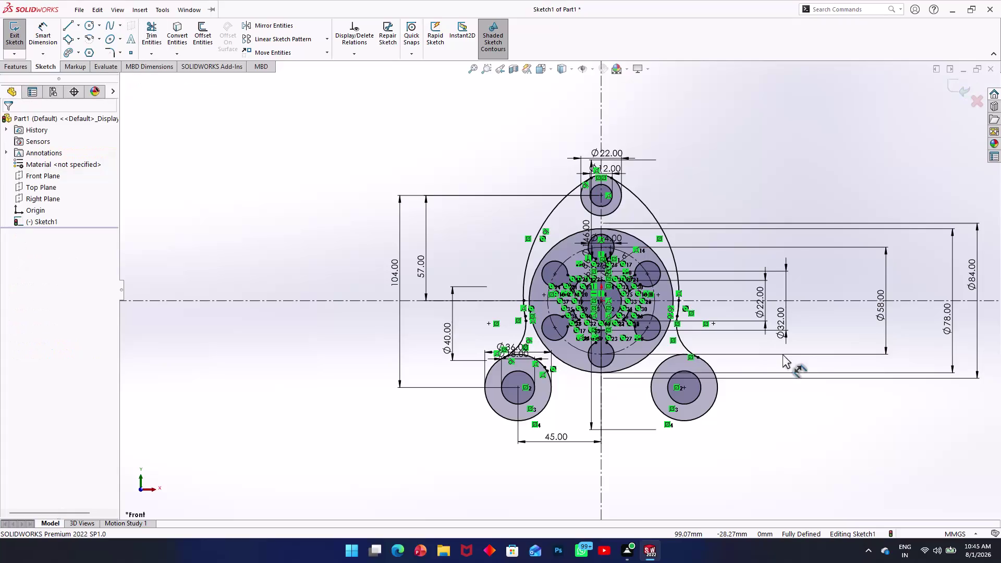
Save the fully defined part to the Desktop as 'sketcher2'.
key(ctrl+s)
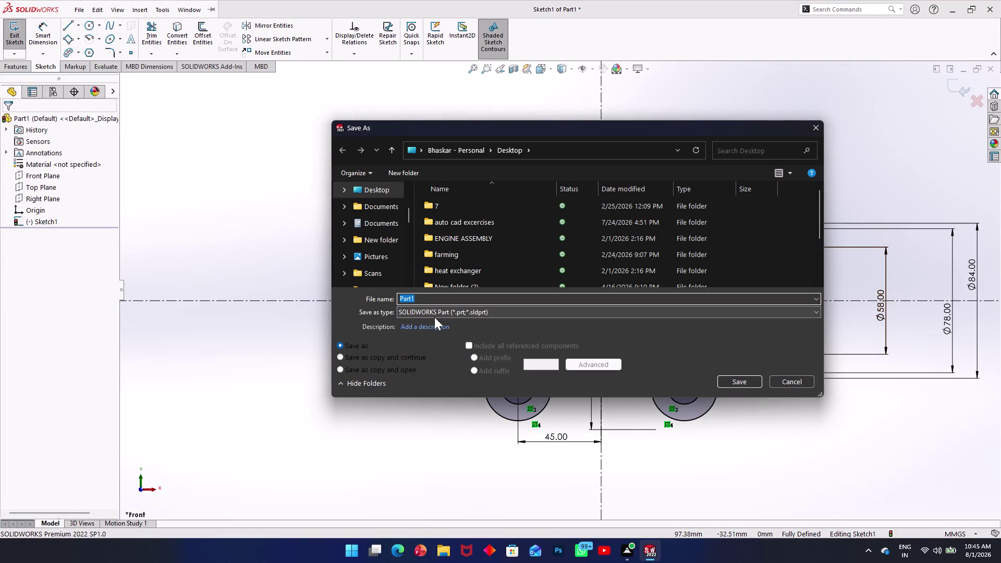
key(BackSpace)
key(s)
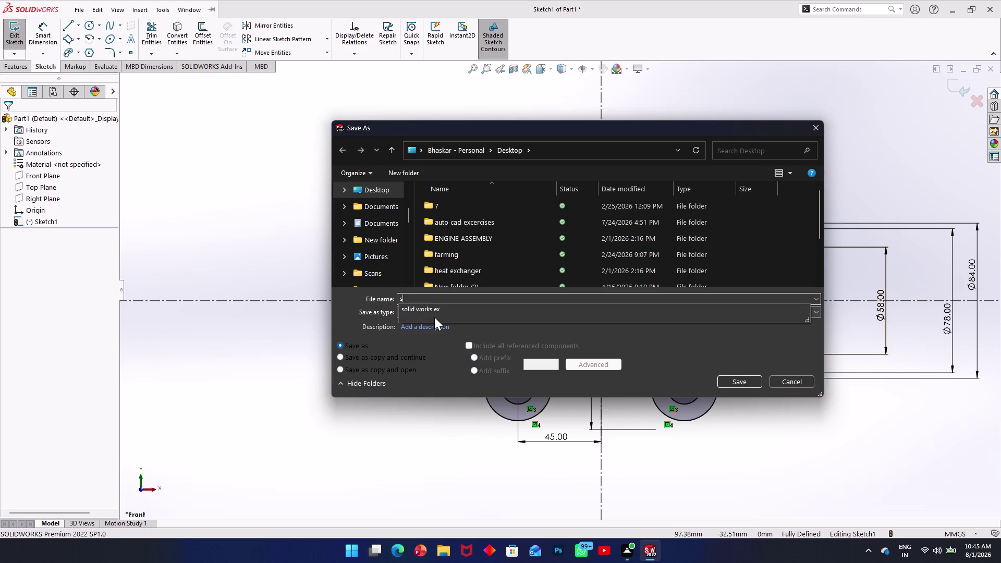
text(ket)
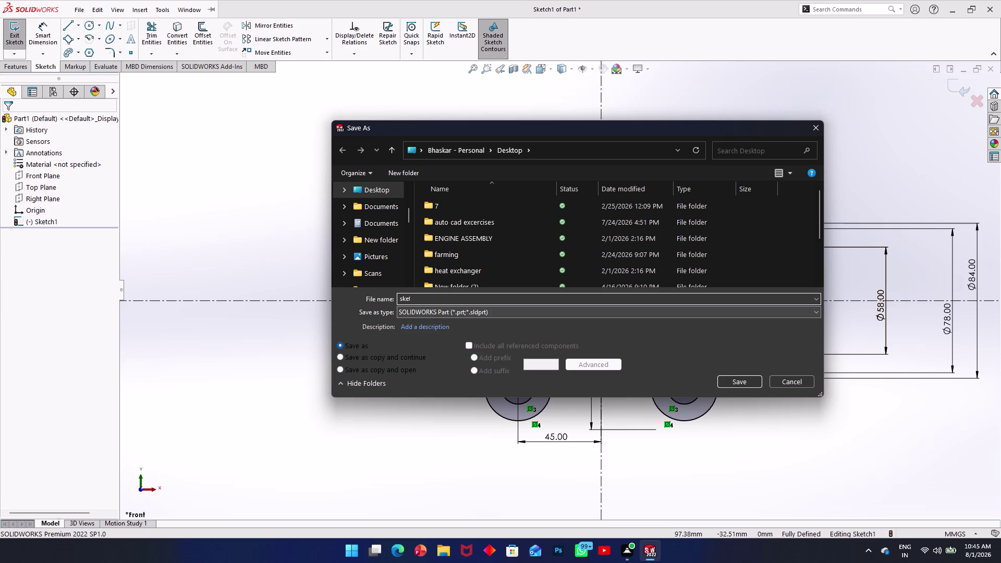
text(cher)
key(2)
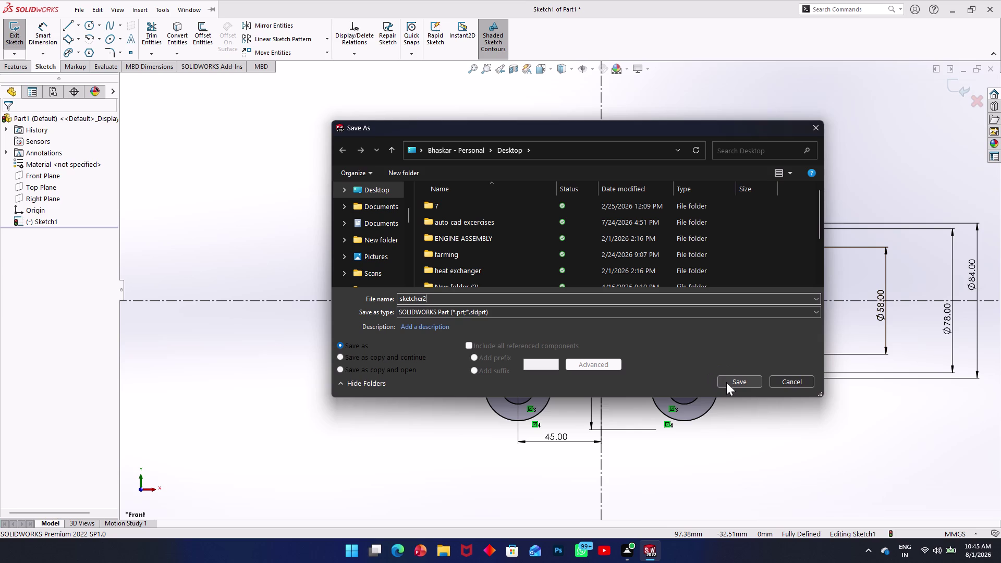
click(726, 382)
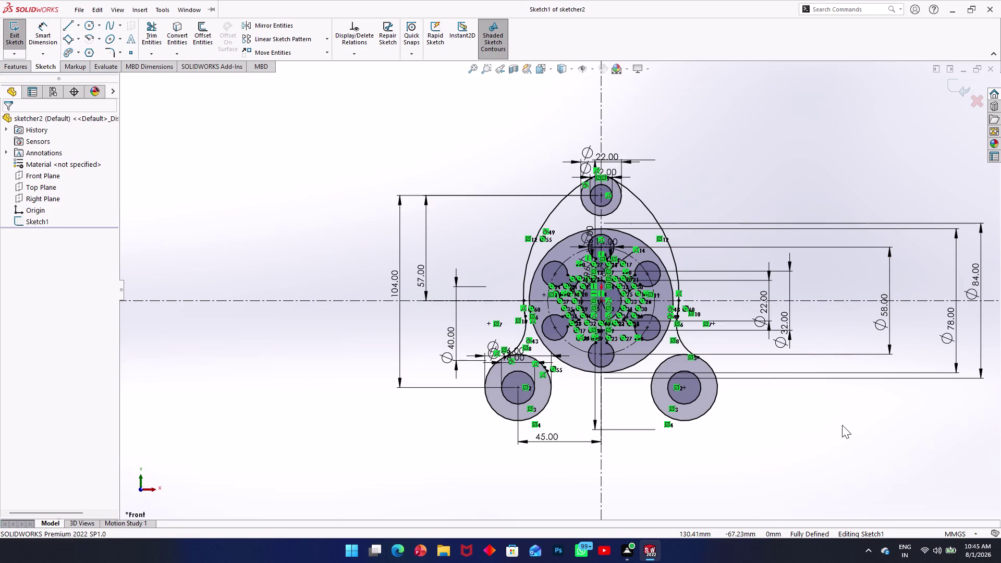
Pan and zoom the view until only blank space beside the finished profile shows.
middle_drag(874, 421, 361, 428)
scroll(up, 3)
scroll(up, 3)
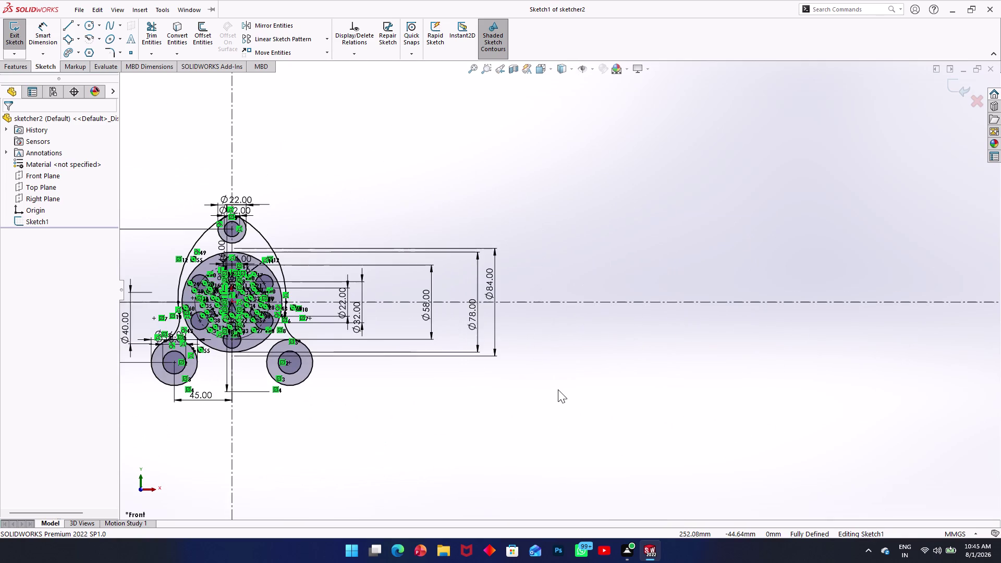
middle_drag(683, 359, 406, 381)
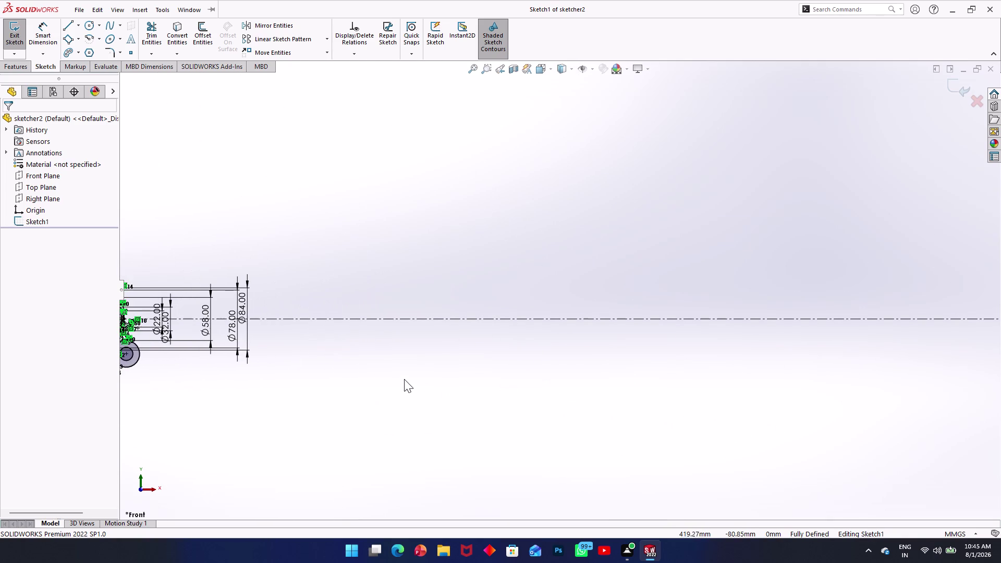
scroll(down, 3)
scroll(down, 3)
scroll(down, 3)
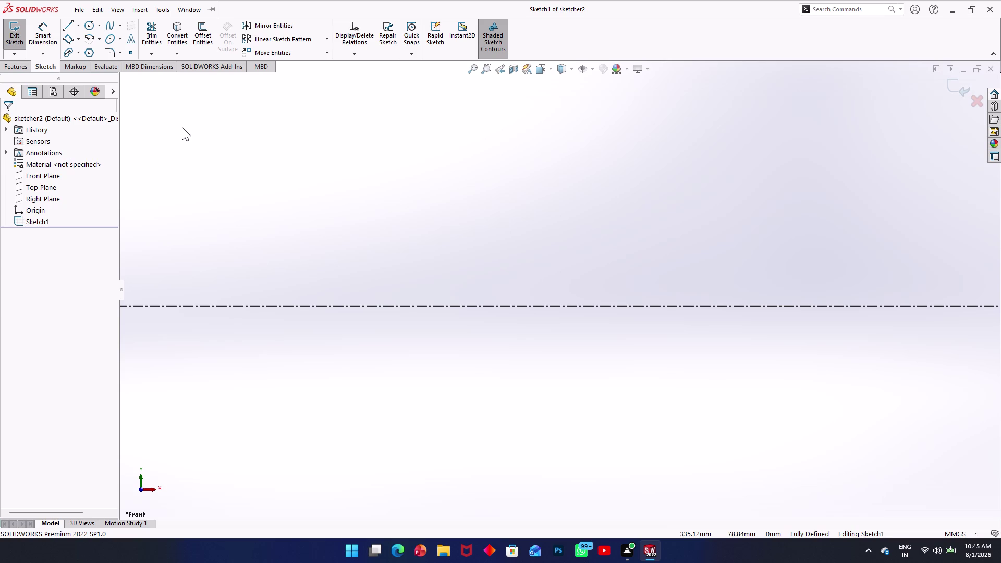
click(80, 25)
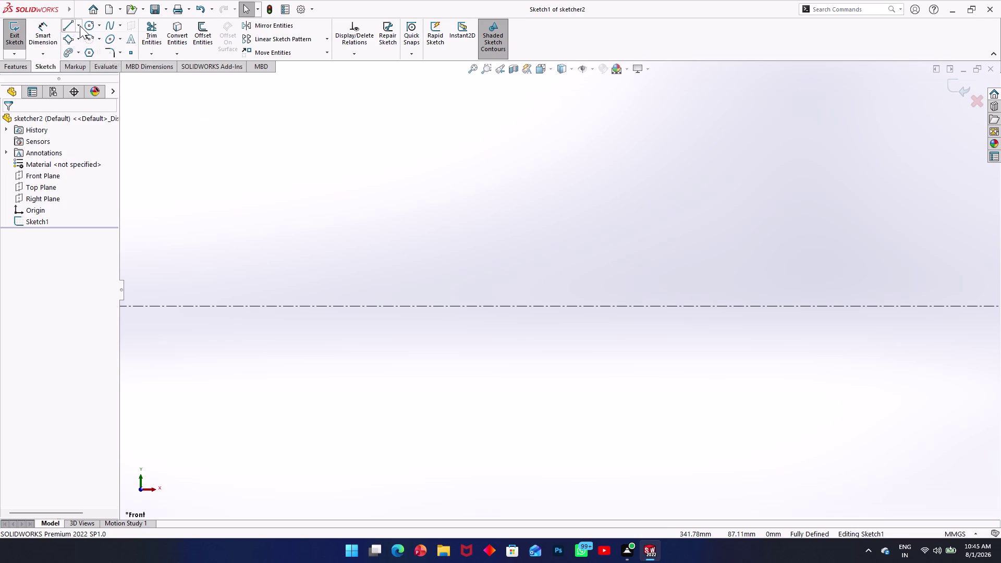
Draw an infinite-length vertical construction centreline through the origin.
click(75, 51)
scroll(down, 3)
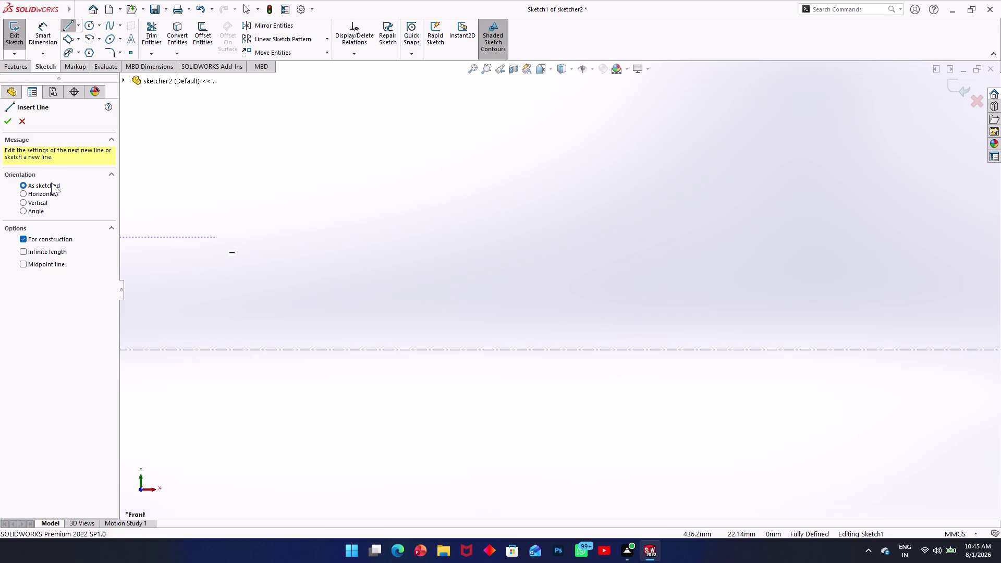
click(24, 251)
click(548, 348)
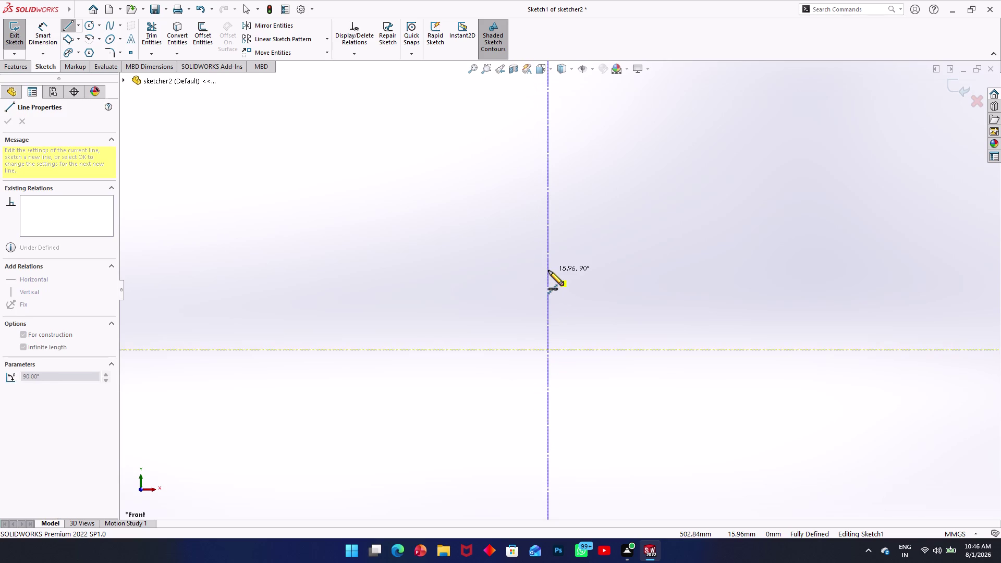
click(549, 270)
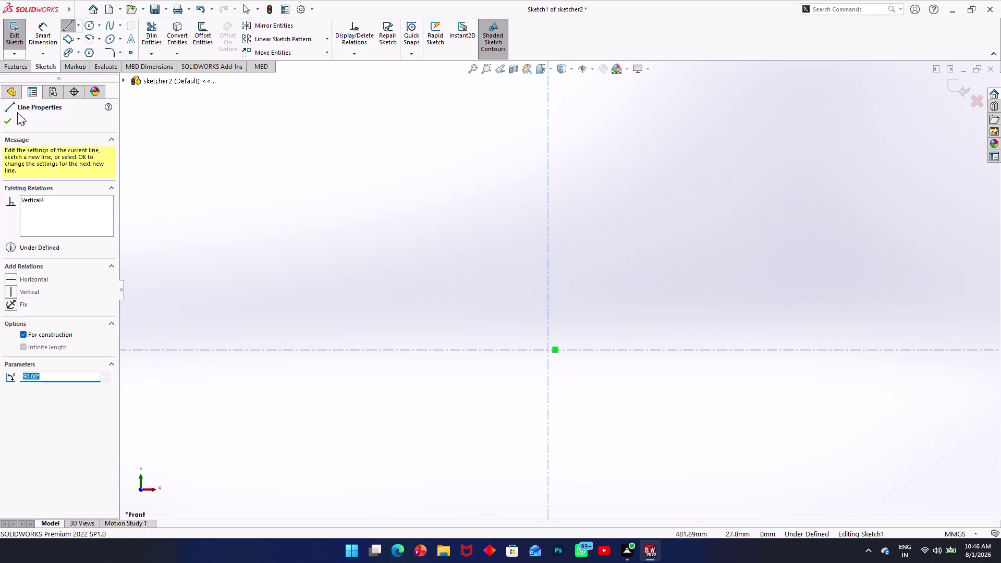
drag(11, 117, 11, 122)
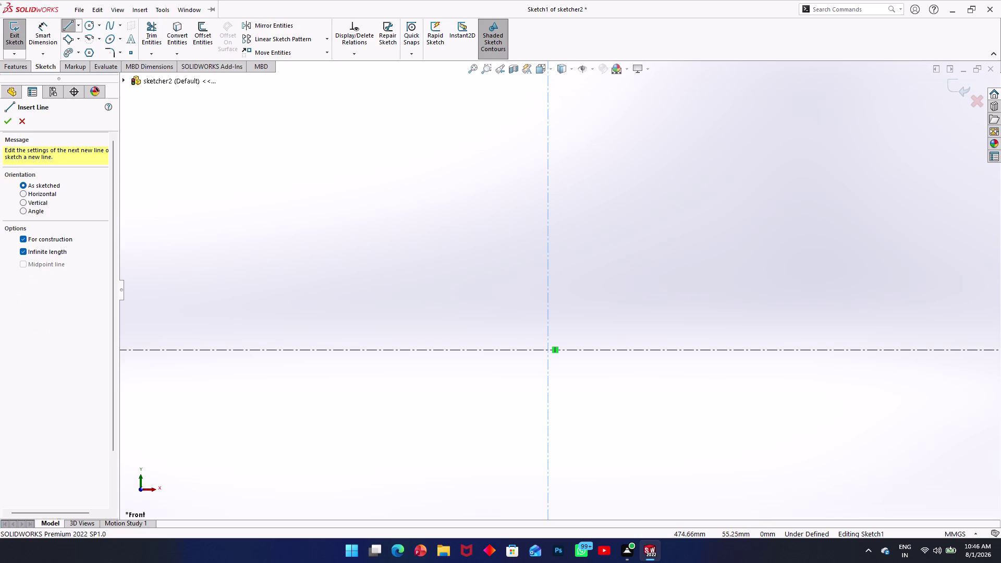
click(92, 26)
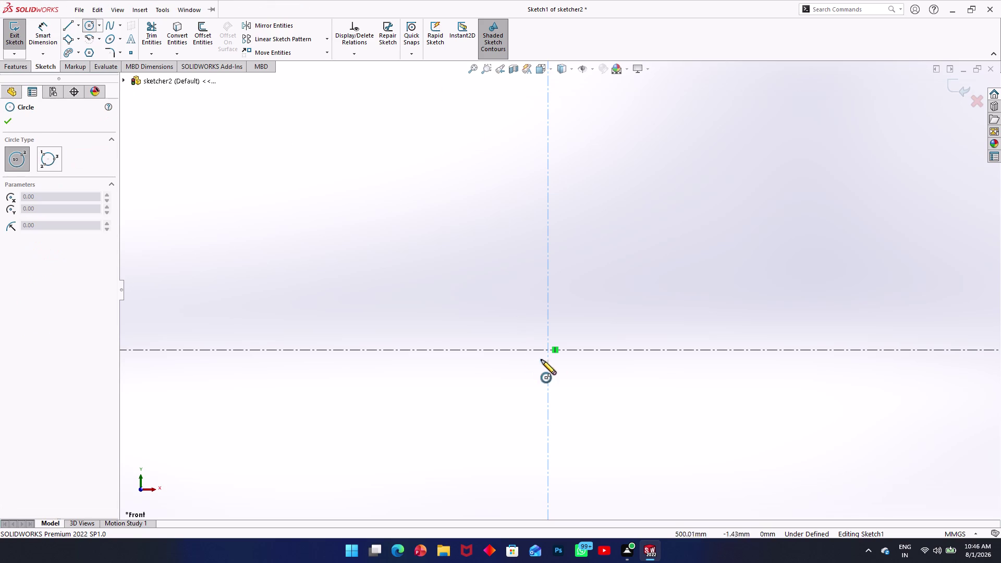
Draw a small circle and a larger circle, both centred on the origin.
click(547, 349)
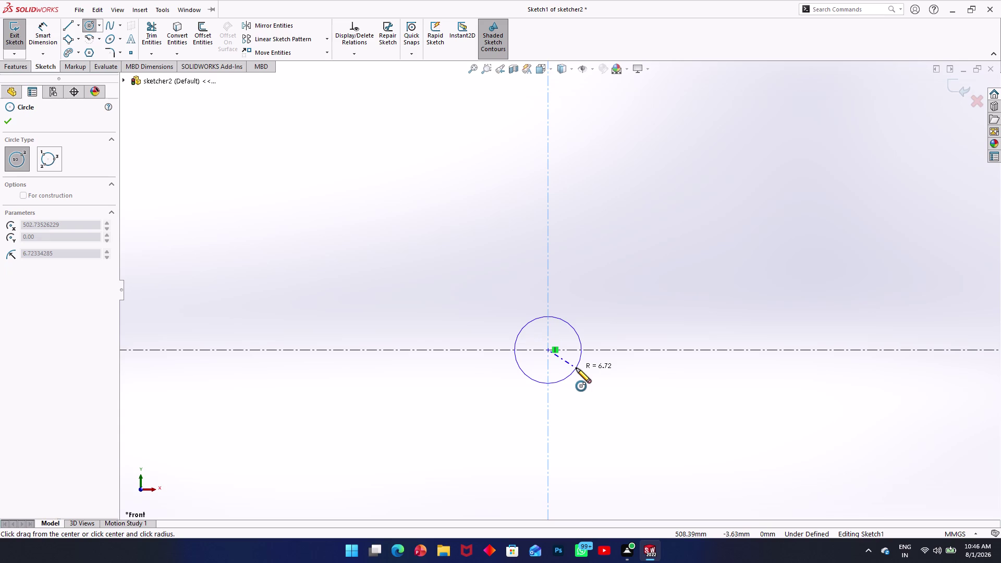
click(576, 368)
click(548, 350)
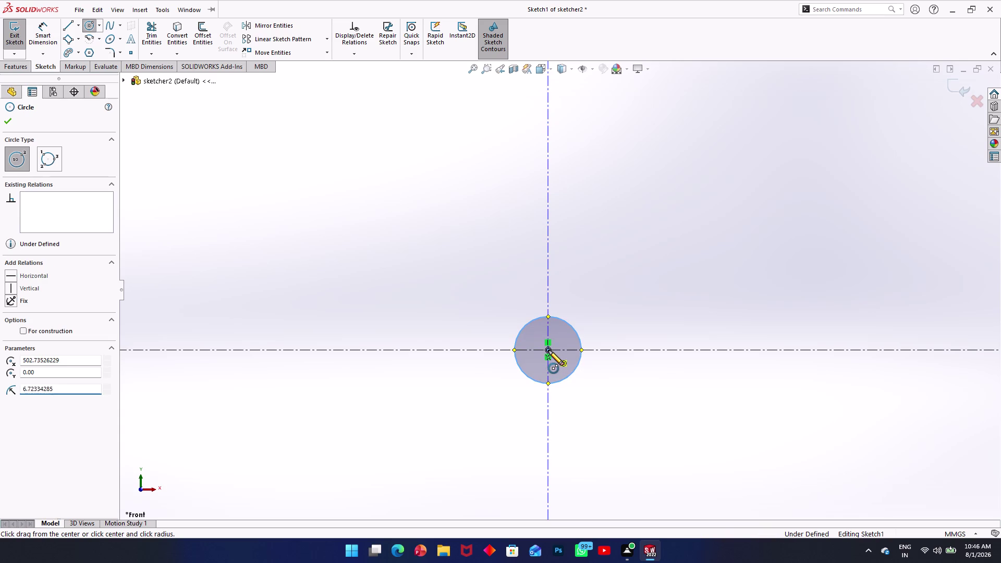
click(612, 386)
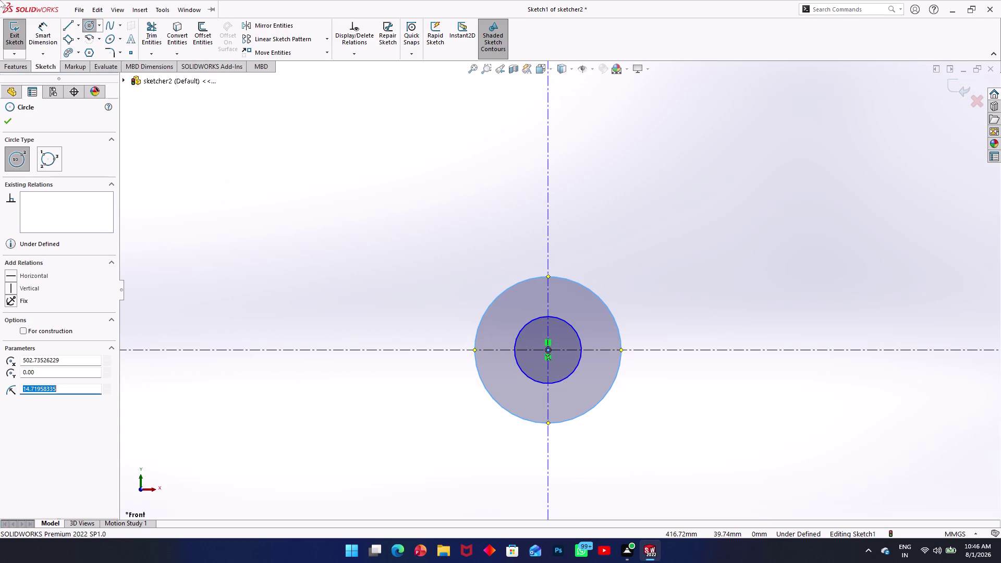
click(49, 33)
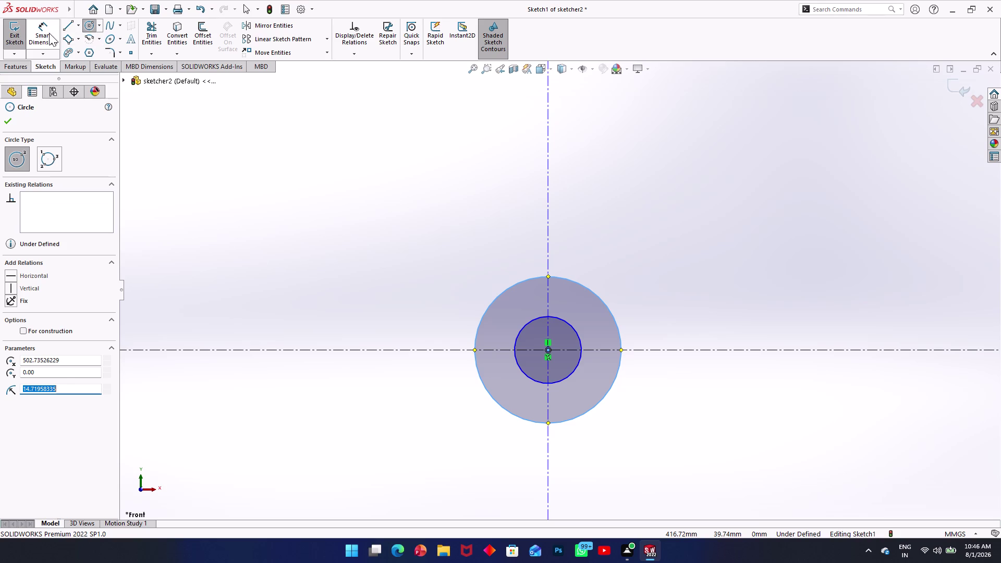
Dimension the inner circle at 26 mm diameter.
click(576, 336)
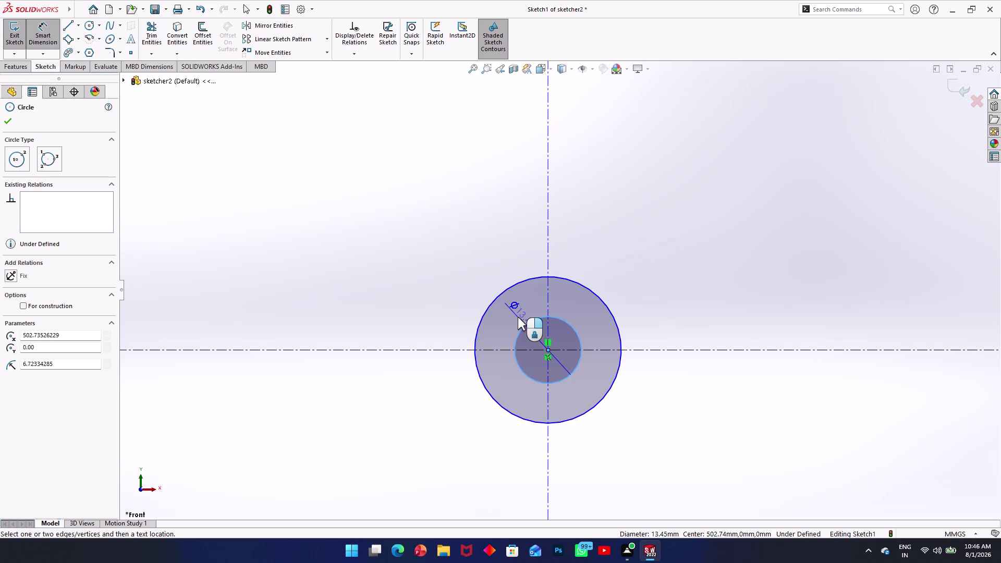
click(518, 317)
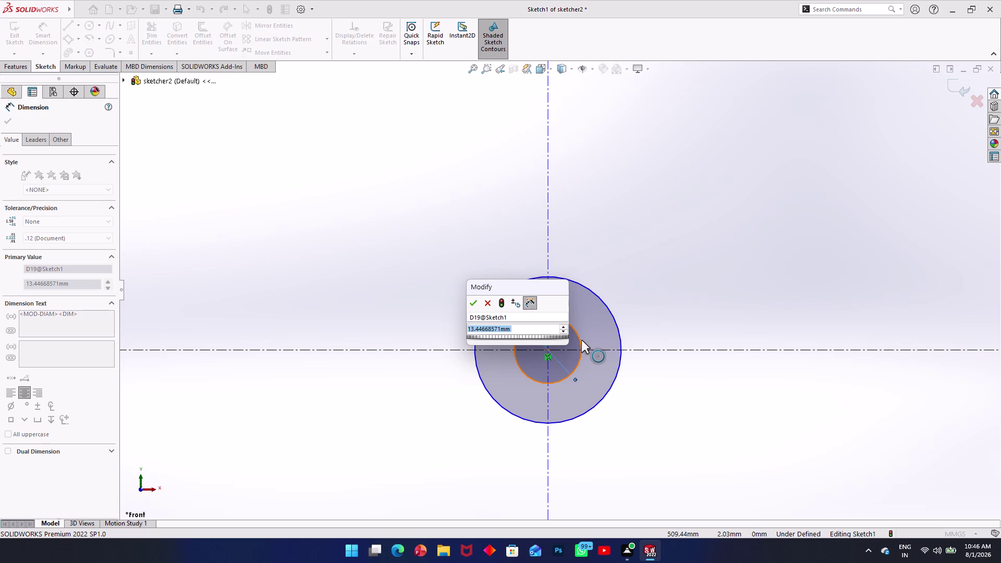
text(26)
key(Return)
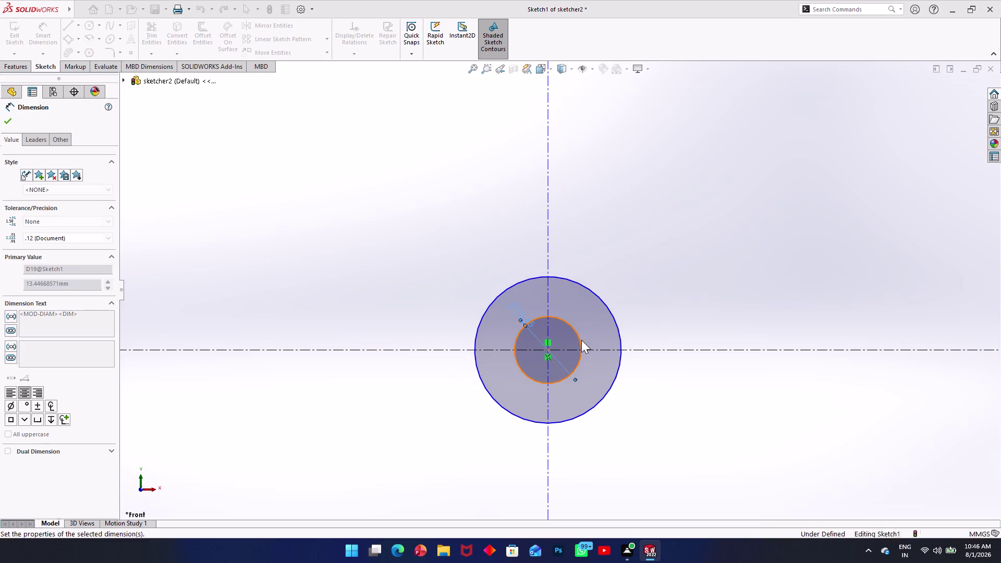
Dimension the outer circle at 90 mm diameter.
click(622, 337)
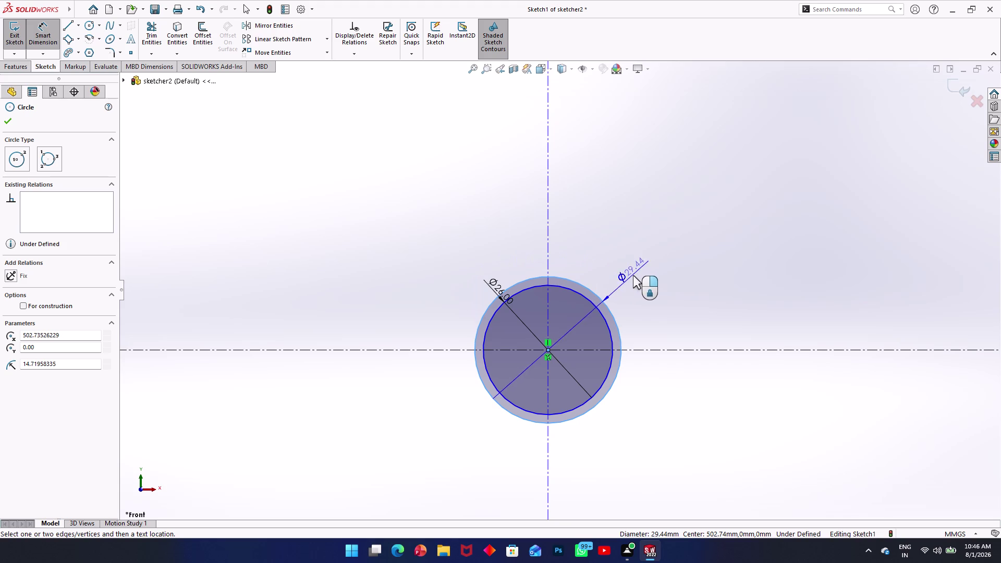
click(670, 263)
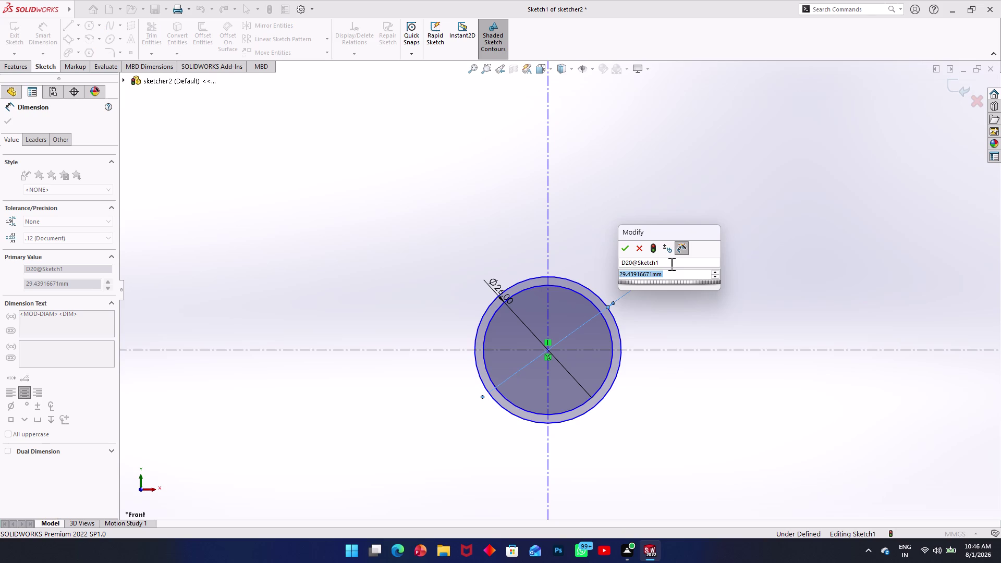
text(90)
key(Return)
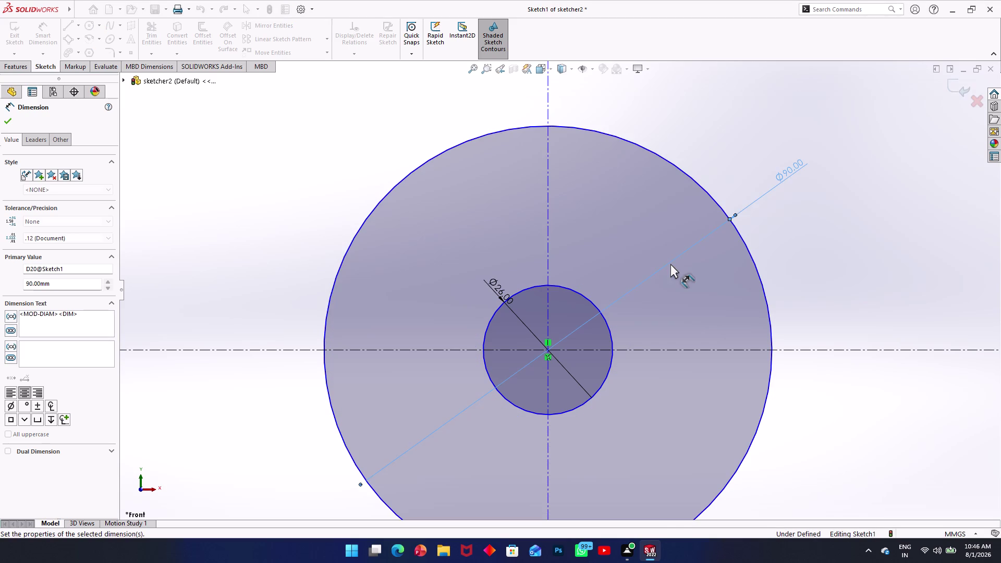
scroll(down, 3)
scroll(up, 3)
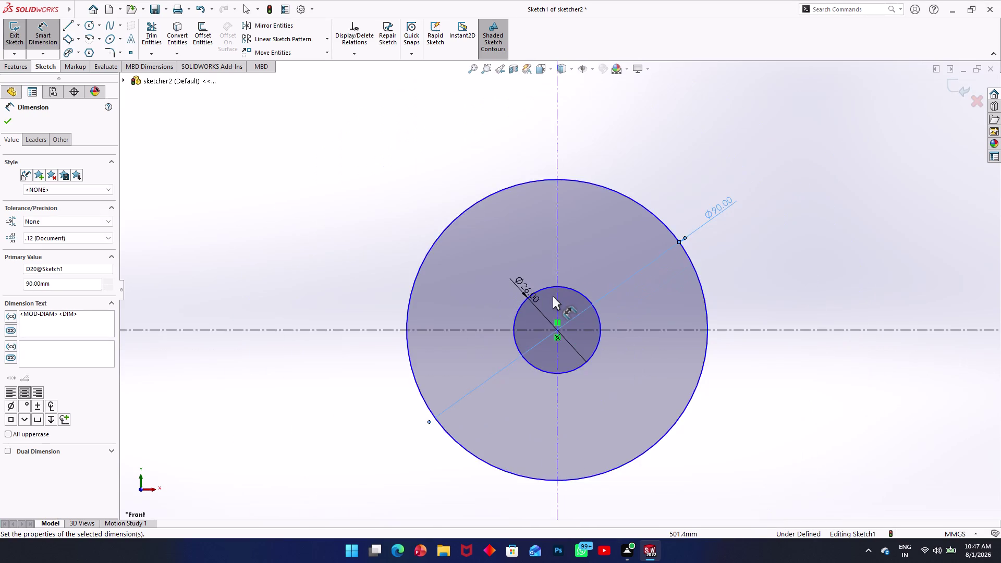
scroll(up, 3)
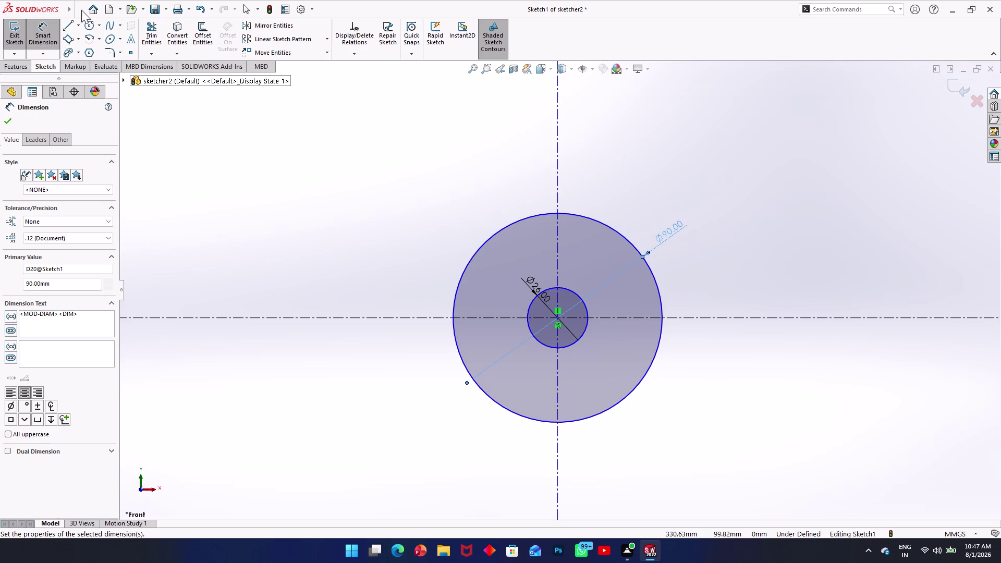
click(89, 22)
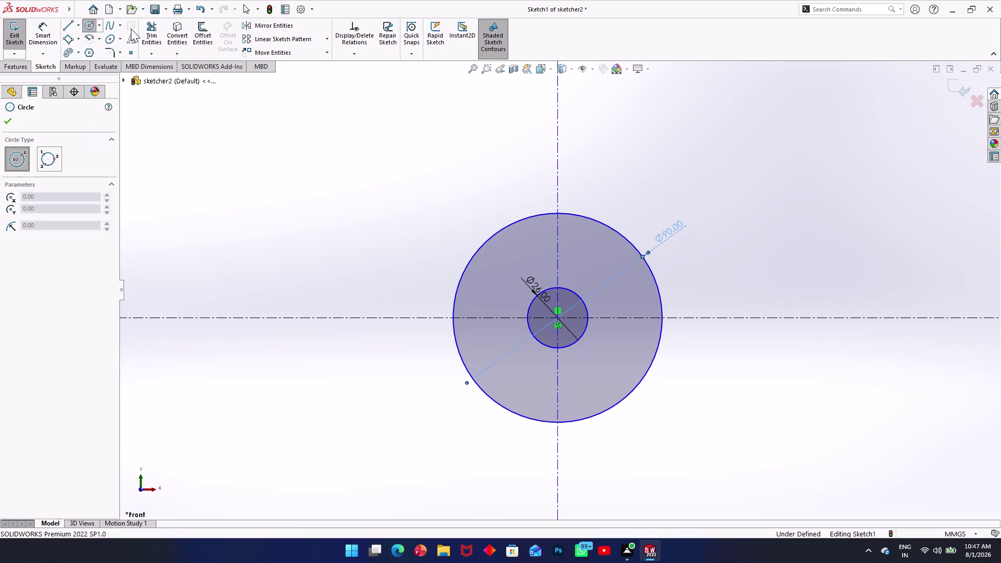
click(77, 47)
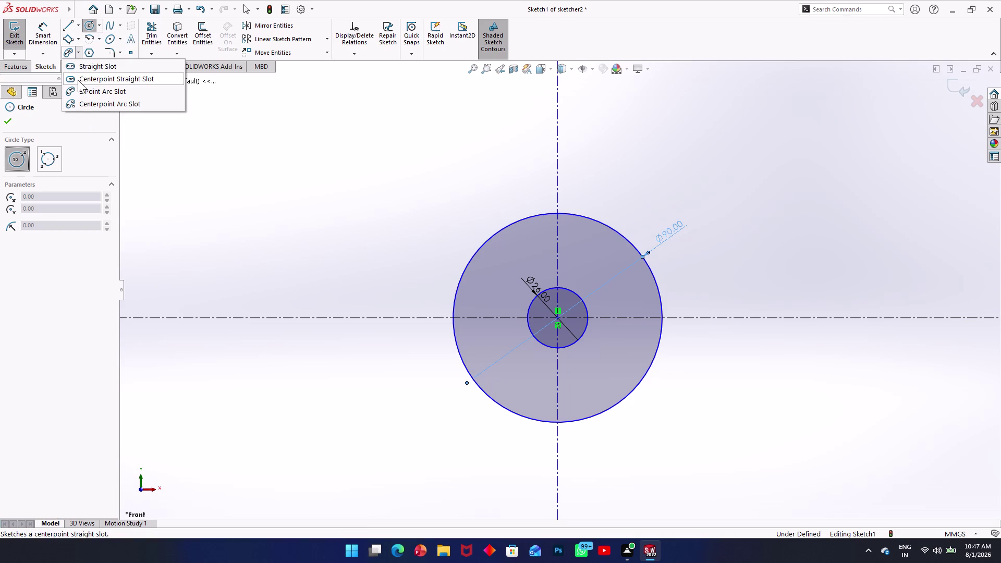
Start a trial centrepoint arc slot at the origin, then cancel it, undo and redo.
click(80, 104)
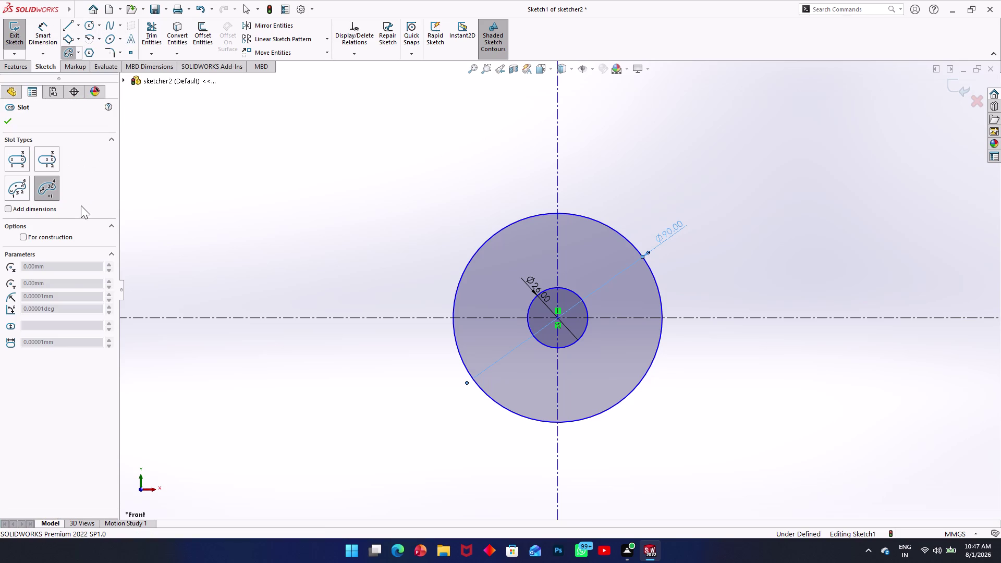
click(557, 319)
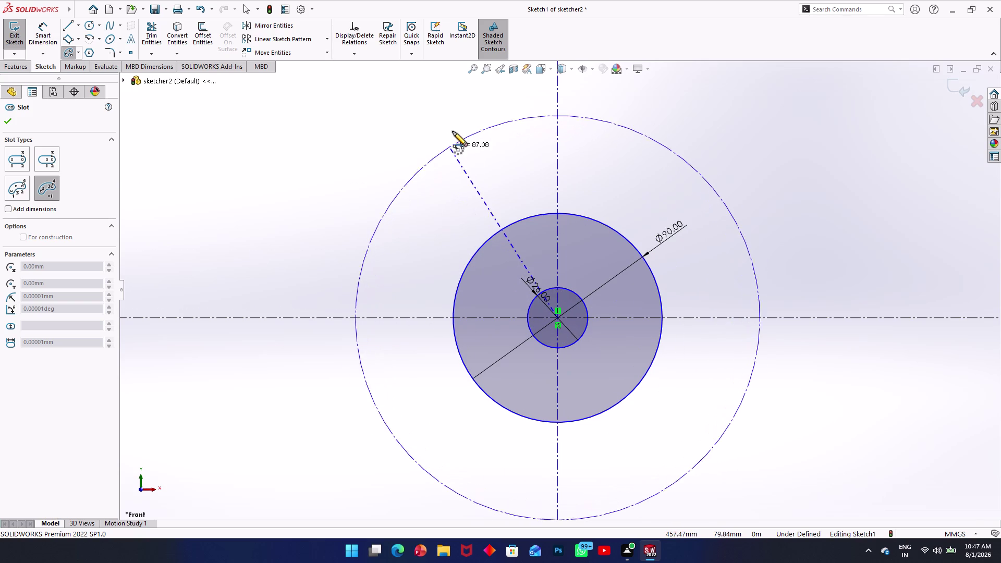
click(476, 117)
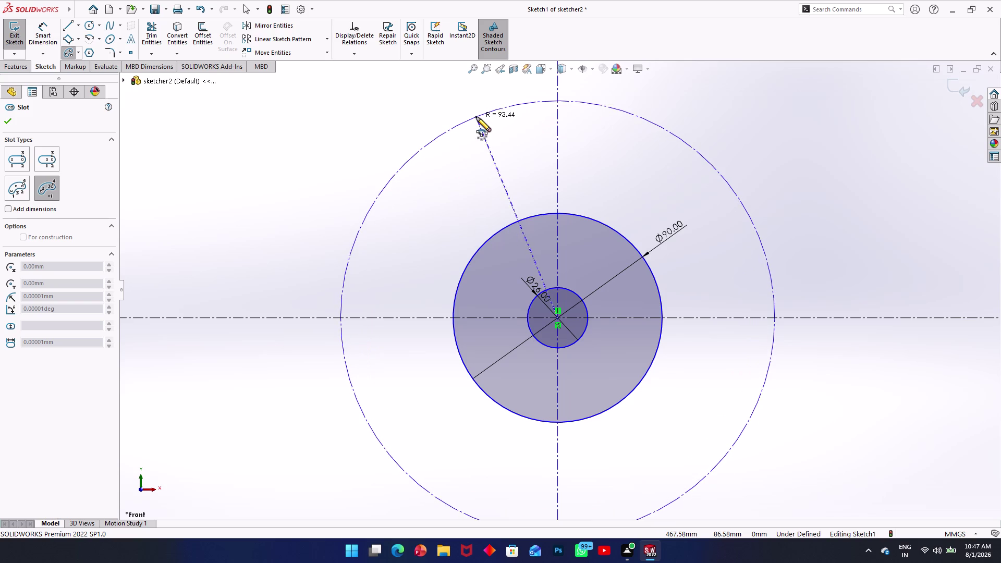
click(780, 315)
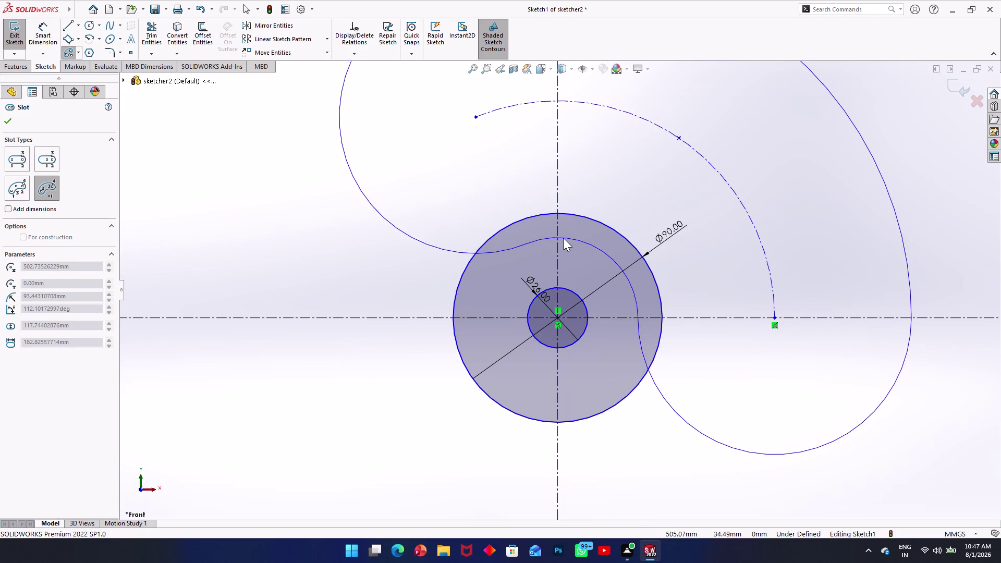
key(ctrl+z)
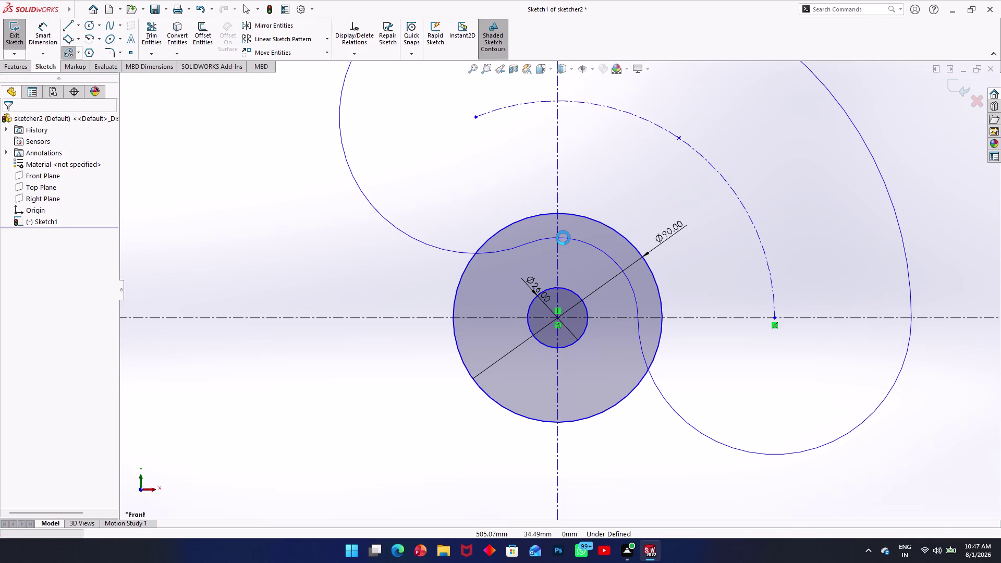
key(Escape)
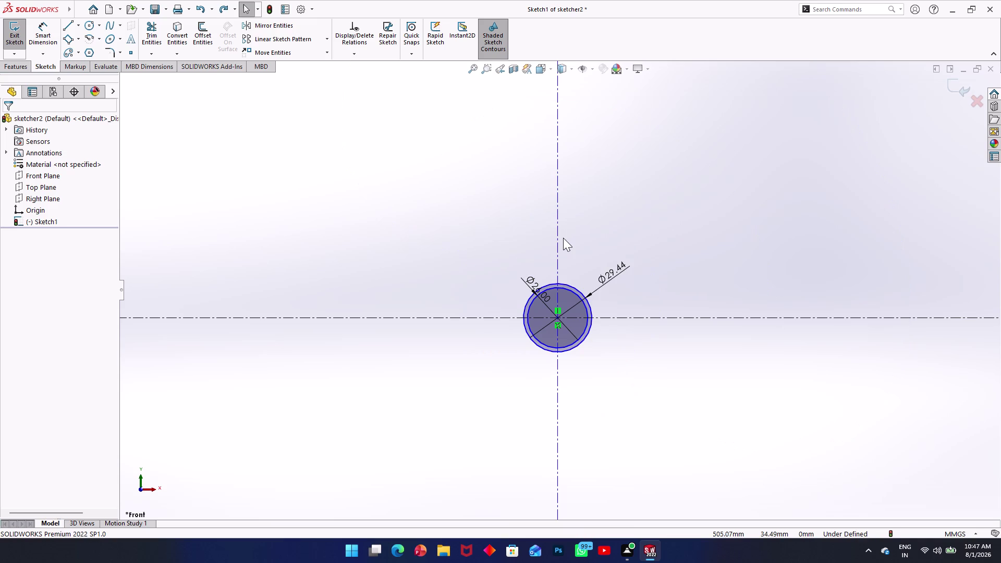
scroll(down, 3)
scroll(down, 3)
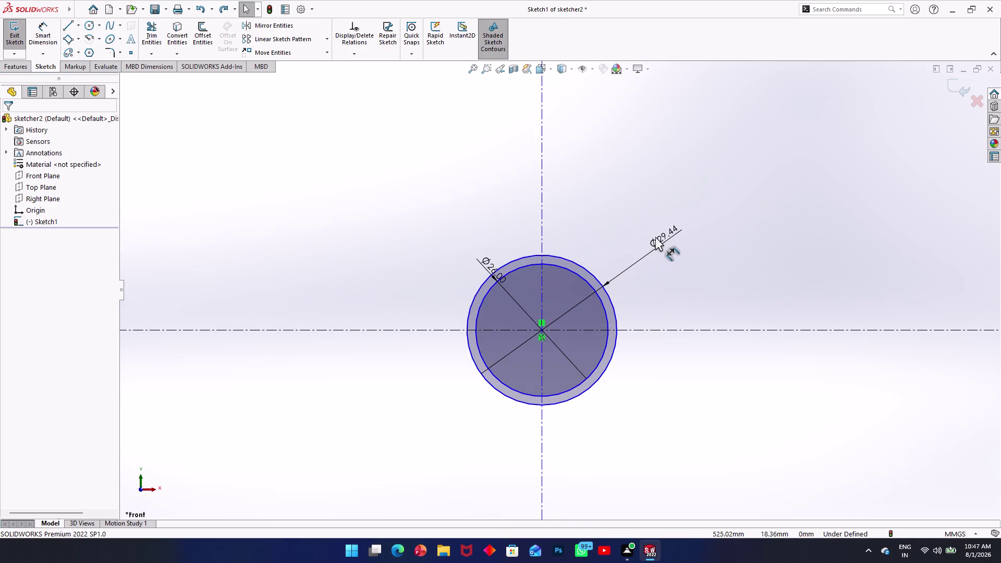
key(ctrl+y)
scroll(up, 3)
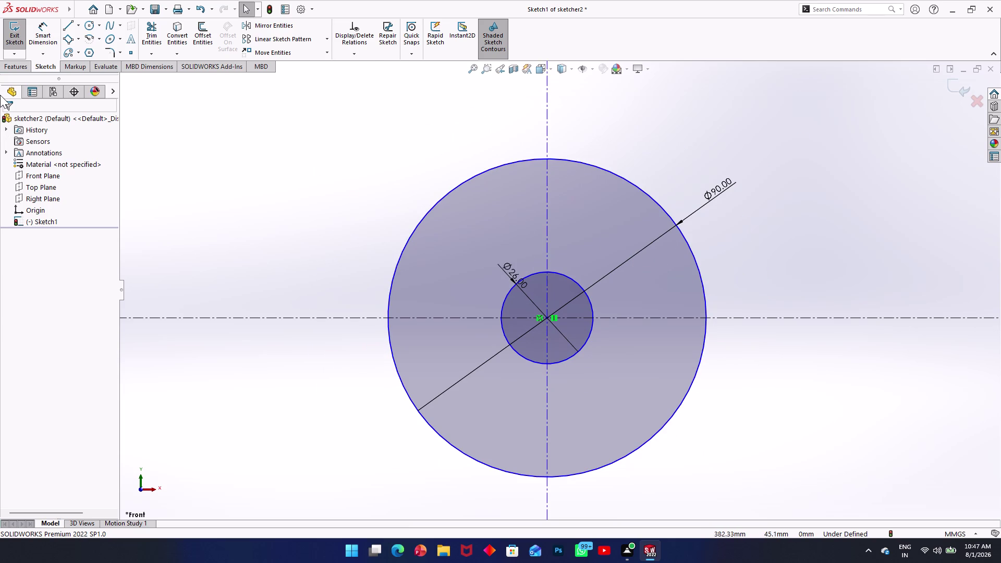
scroll(down, 3)
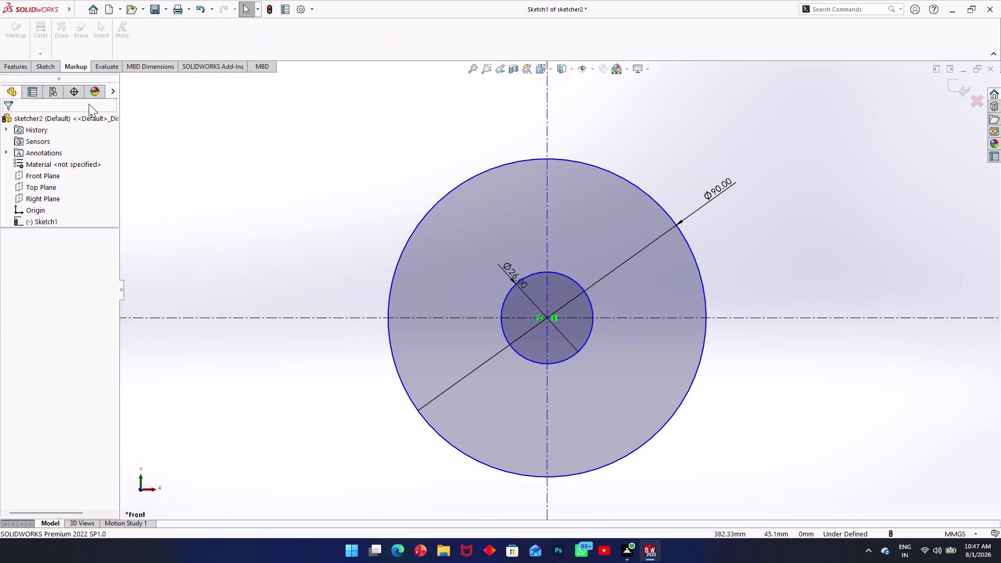
scroll(up, 3)
Draw a centrepoint arc slot around the origin, then undo it, leaving the 26 and 90 mm circles.
click(23, 65)
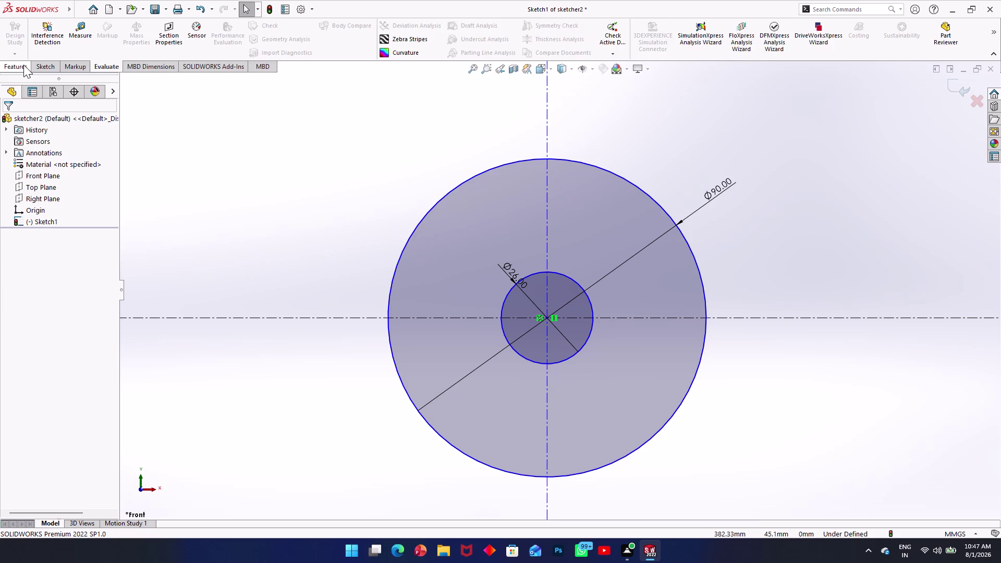
click(38, 64)
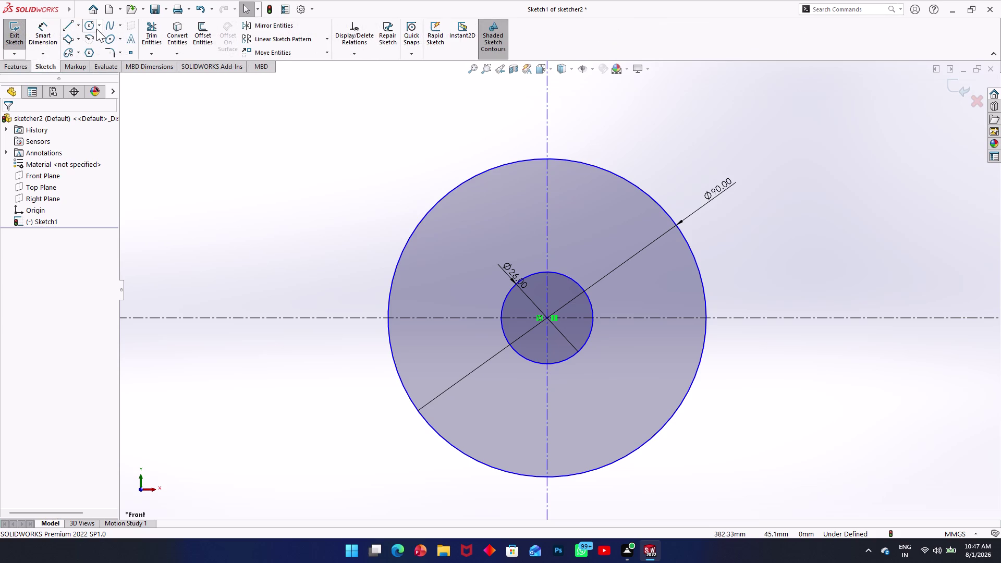
click(96, 29)
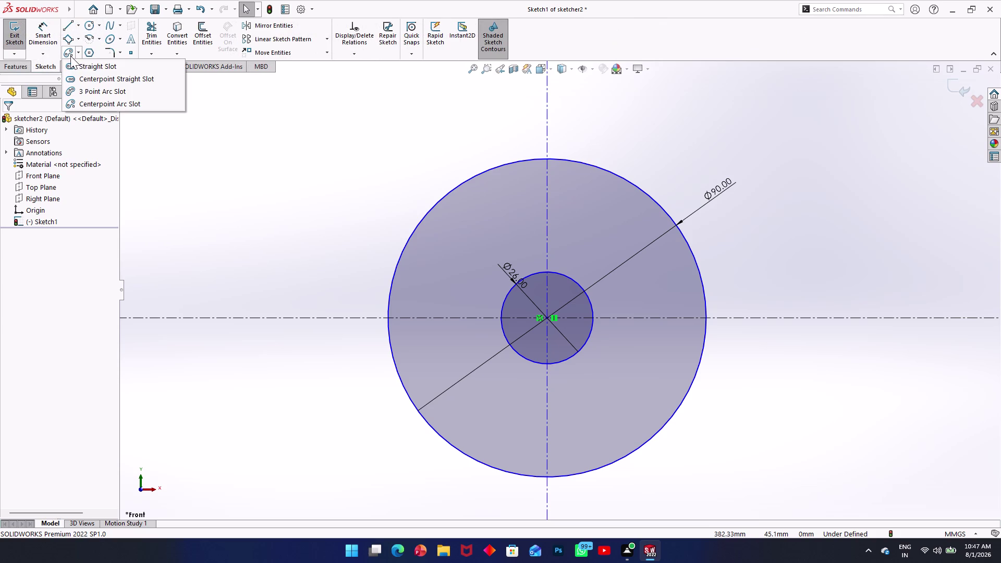
click(70, 55)
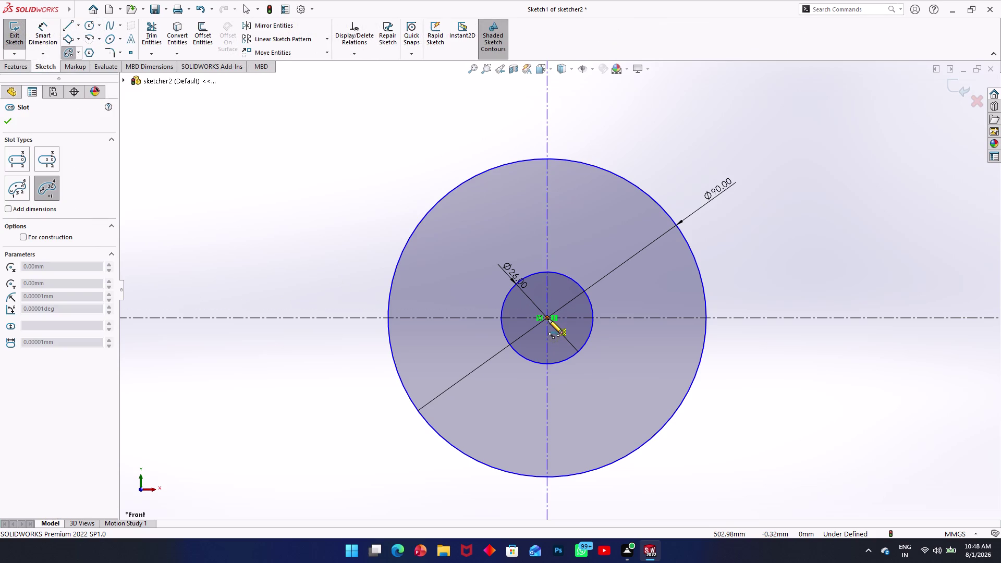
click(548, 319)
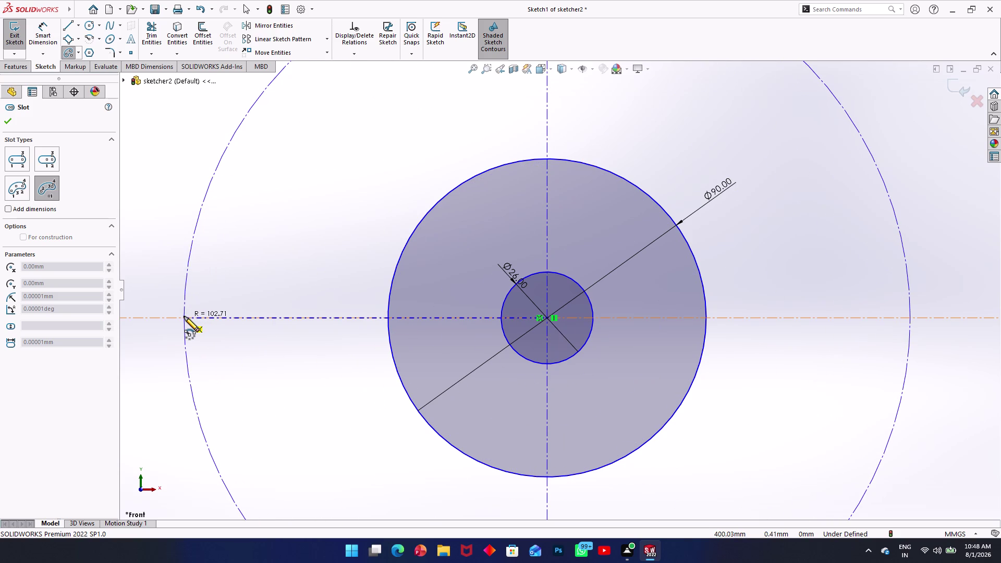
click(184, 317)
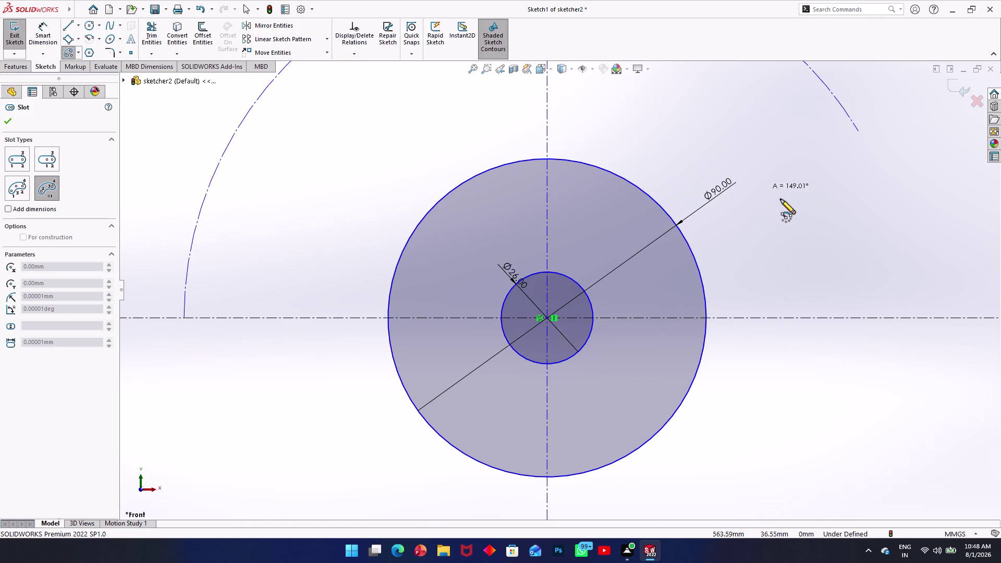
click(911, 316)
click(948, 286)
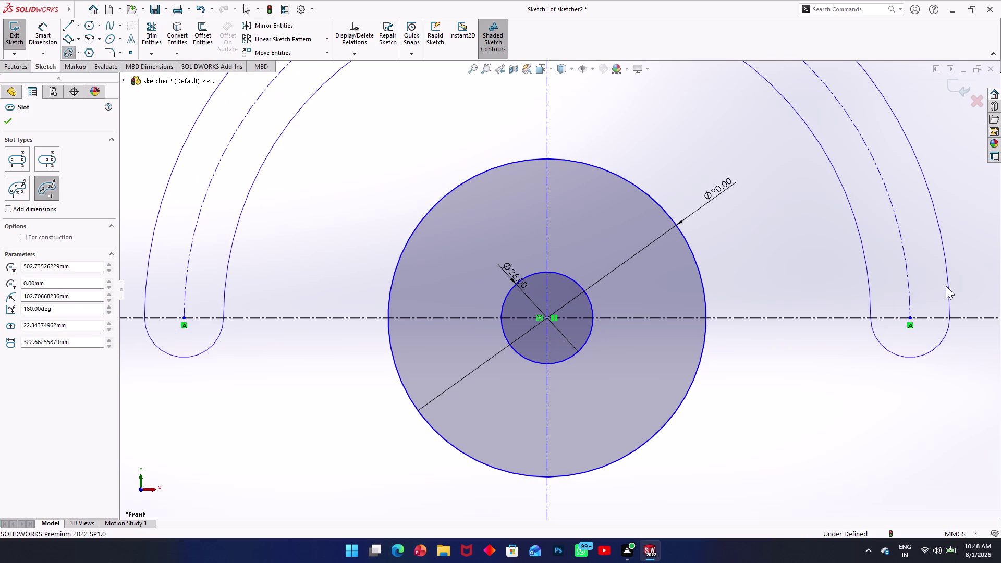
right_click(914, 288)
key(ctrl+z)
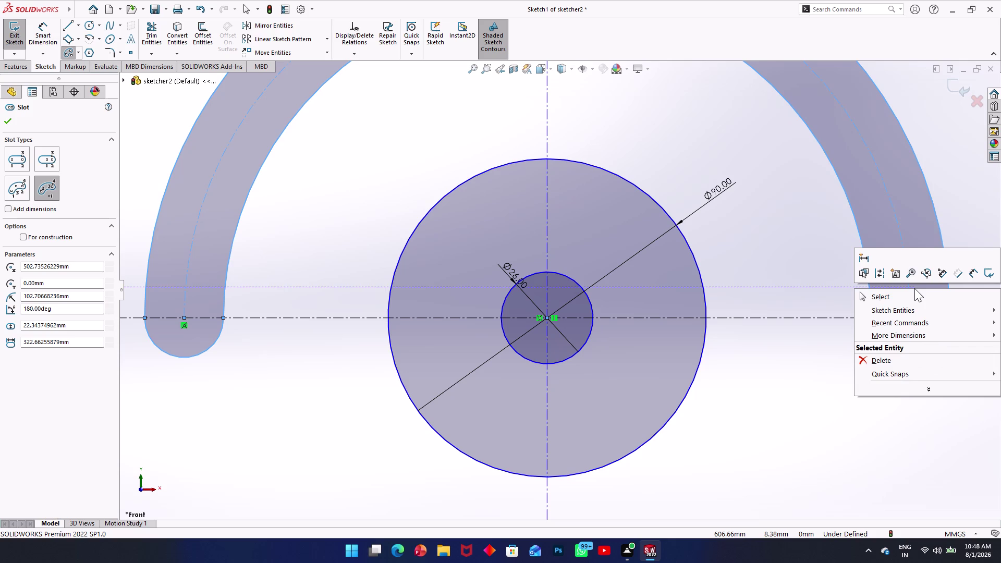
key(Escape)
key(Escape)
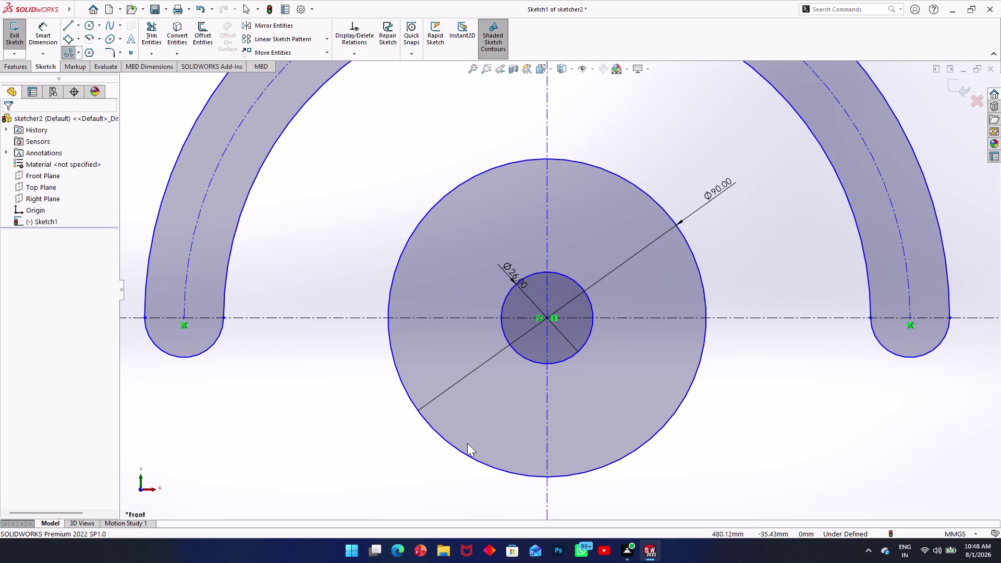
key(Escape)
key(ctrl+z)
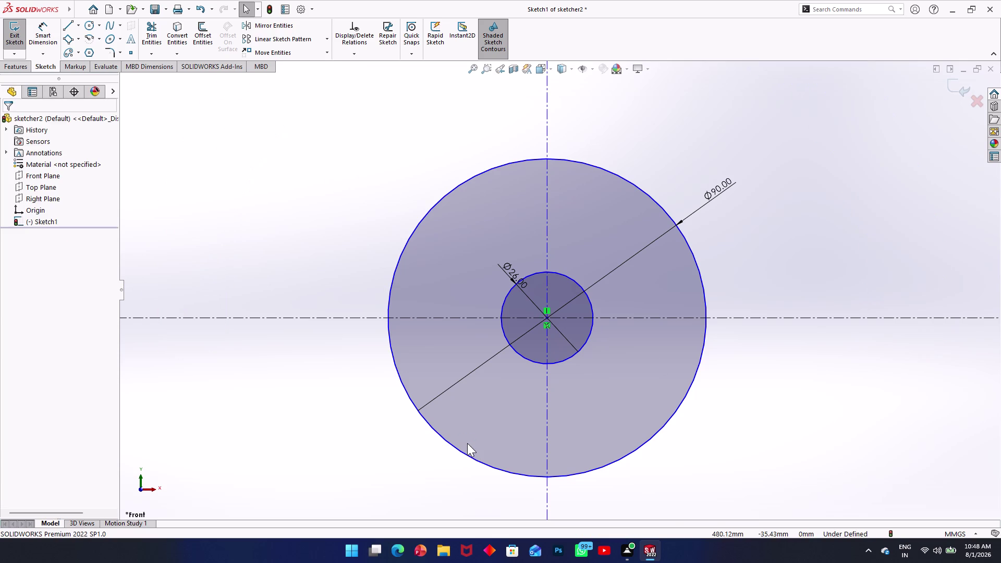
scroll(down, 3)
scroll(up, 3)
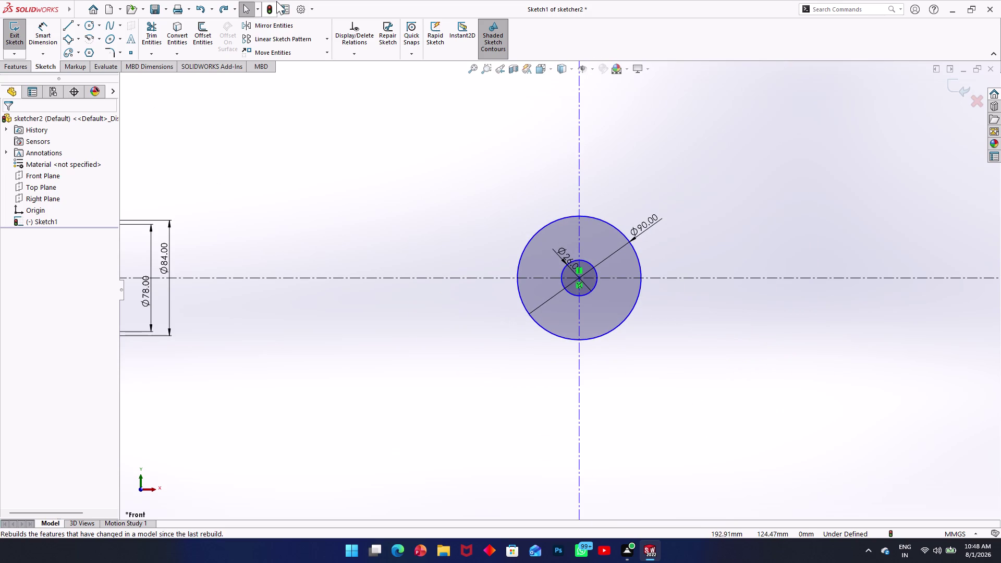
Draw two infinite construction lines through the hub centre, inclined in opposite directions.
click(79, 25)
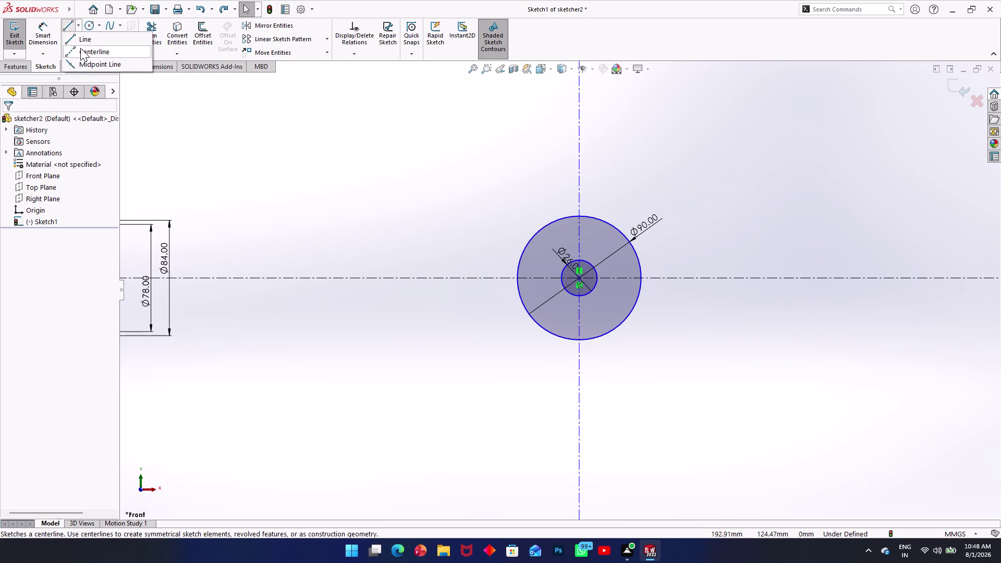
click(82, 49)
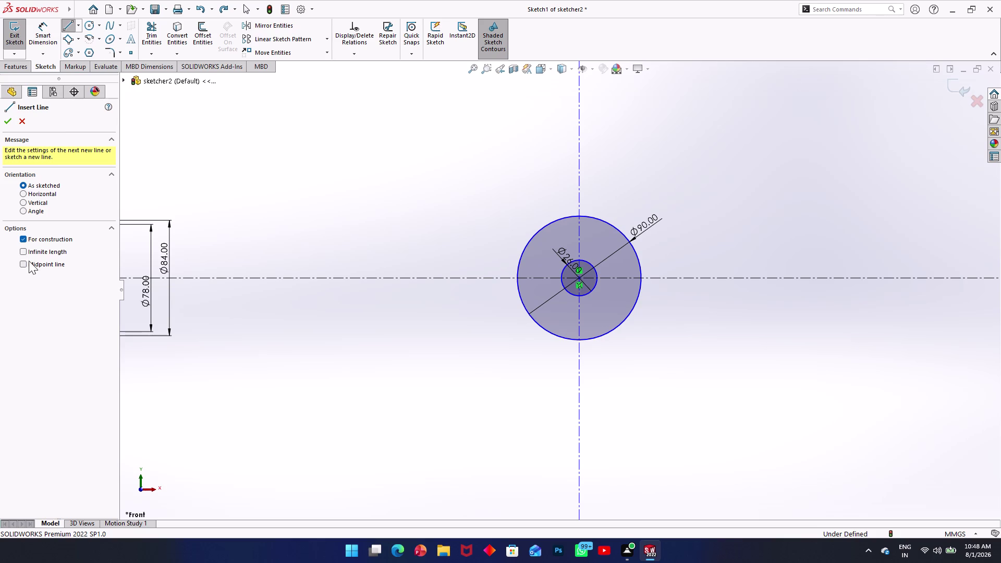
click(22, 249)
click(581, 280)
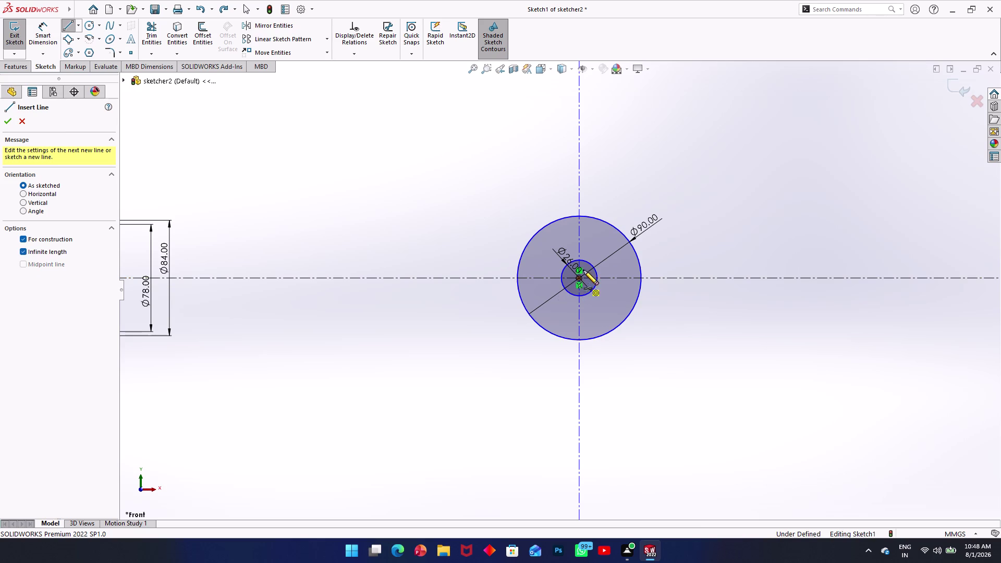
click(620, 201)
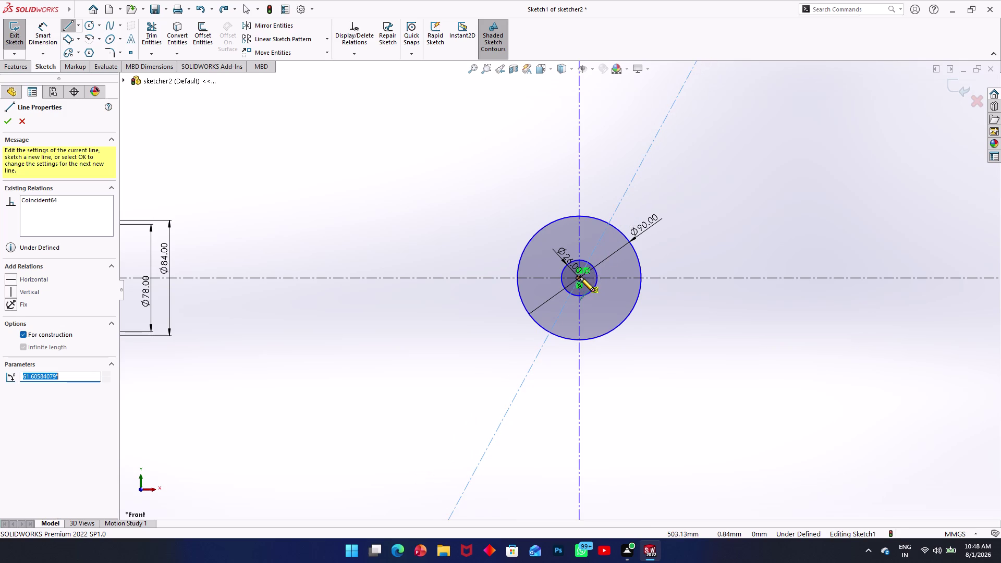
click(580, 276)
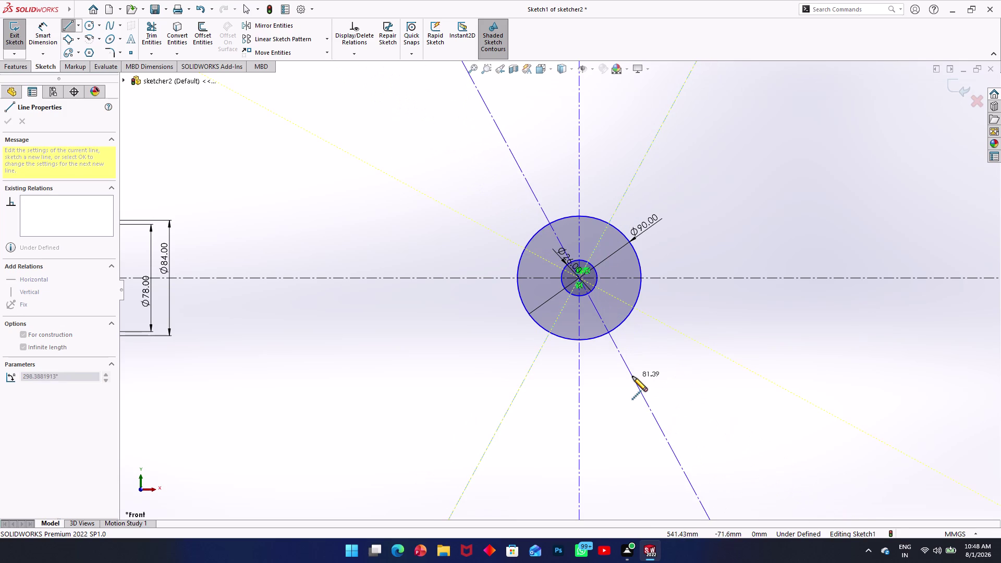
click(632, 377)
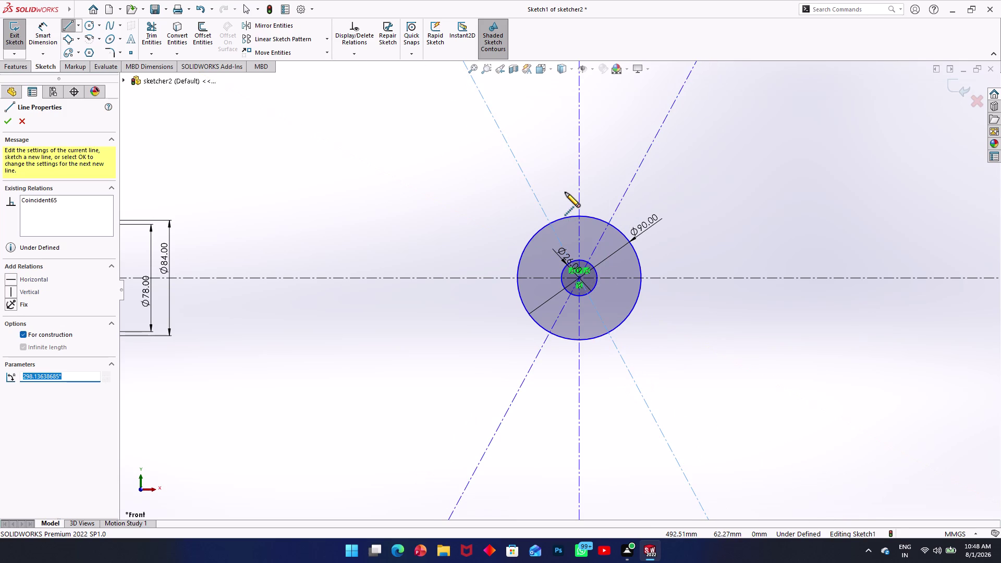
scroll(up, 3)
scroll(up, 3)
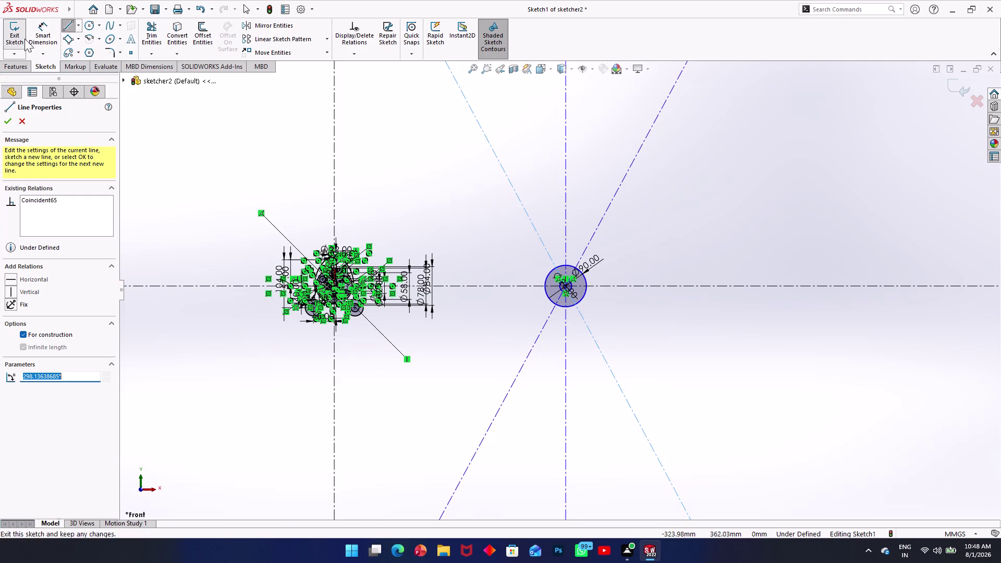
click(27, 31)
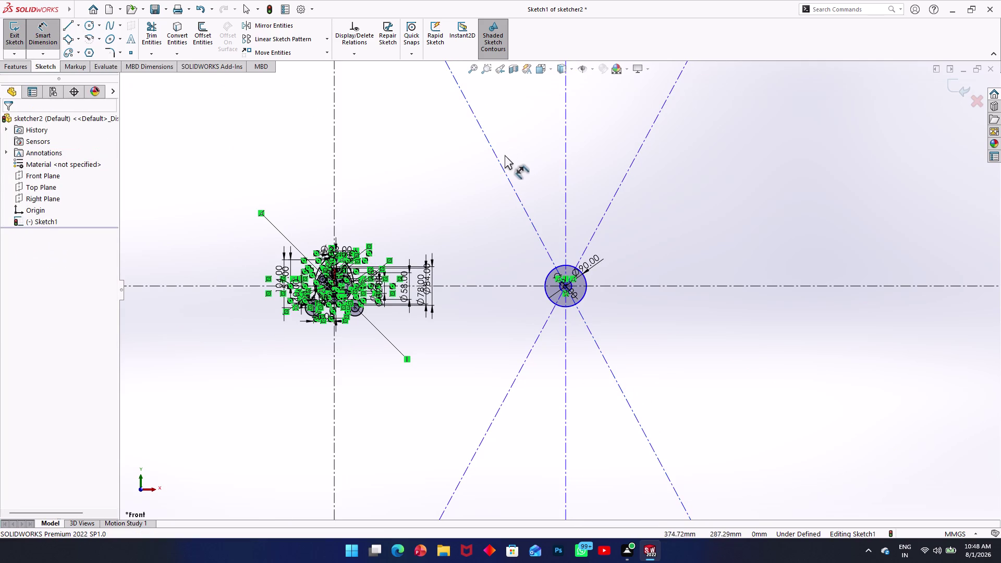
Dimension the left inclined line at 30° from the vertical centreline.
click(498, 163)
click(565, 154)
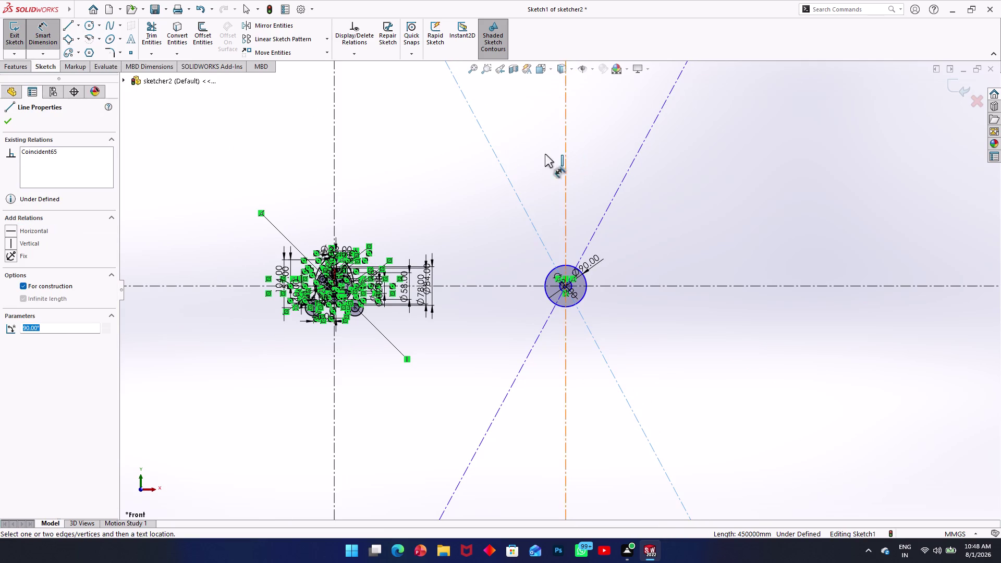
click(517, 153)
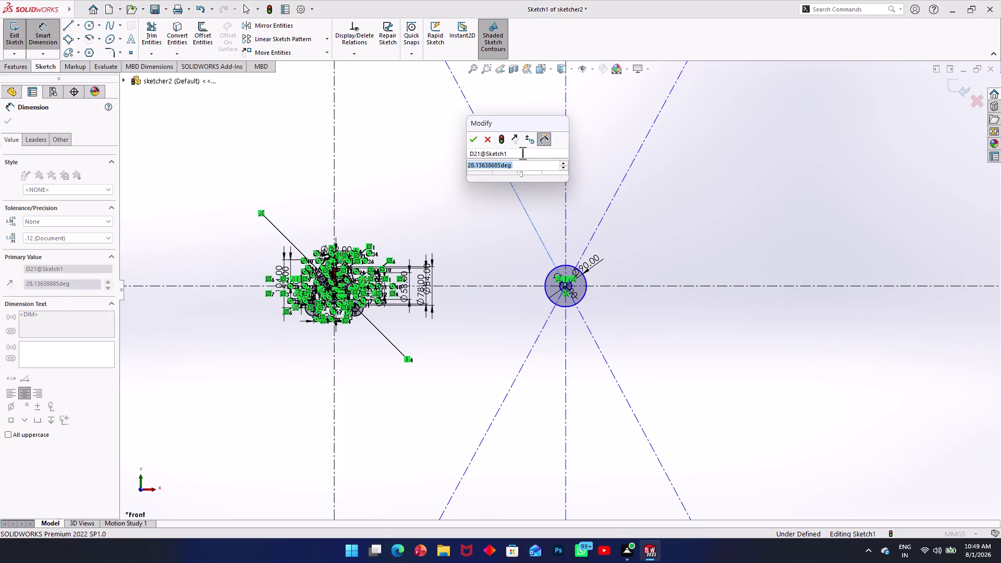
text(30)
key(Return)
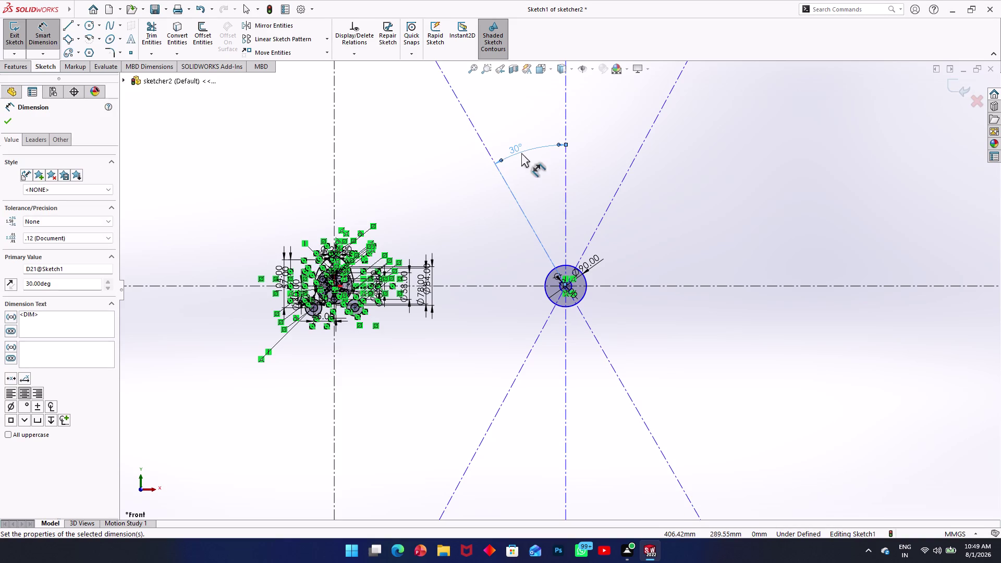
Dimension the right inclined line at 30° from the vertical centreline too.
click(629, 171)
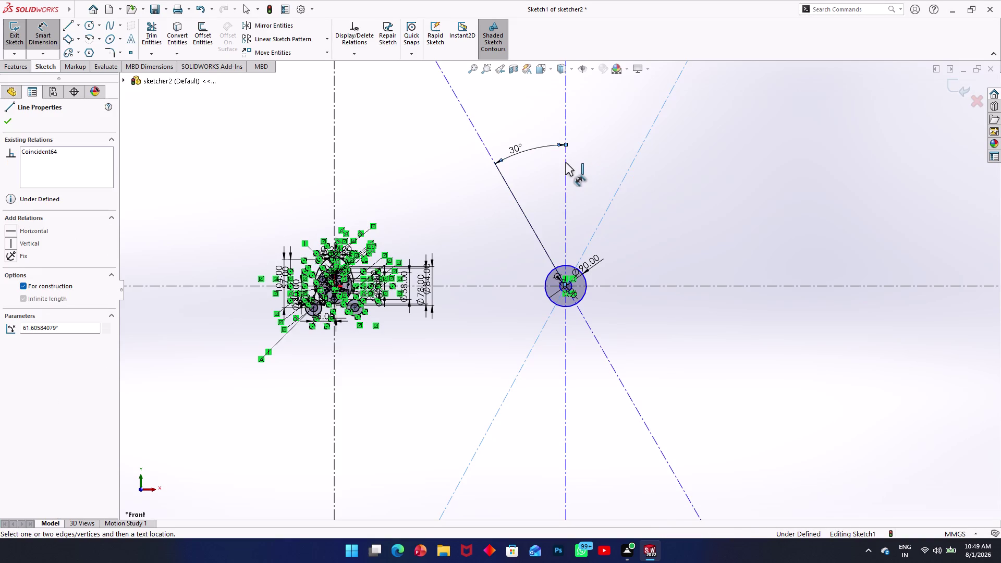
click(565, 162)
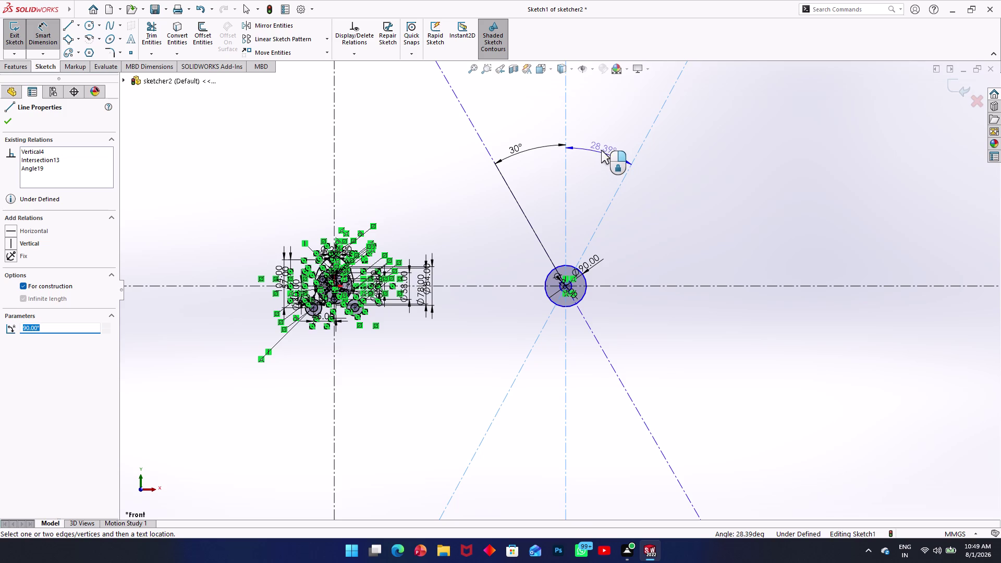
click(601, 150)
text(30)
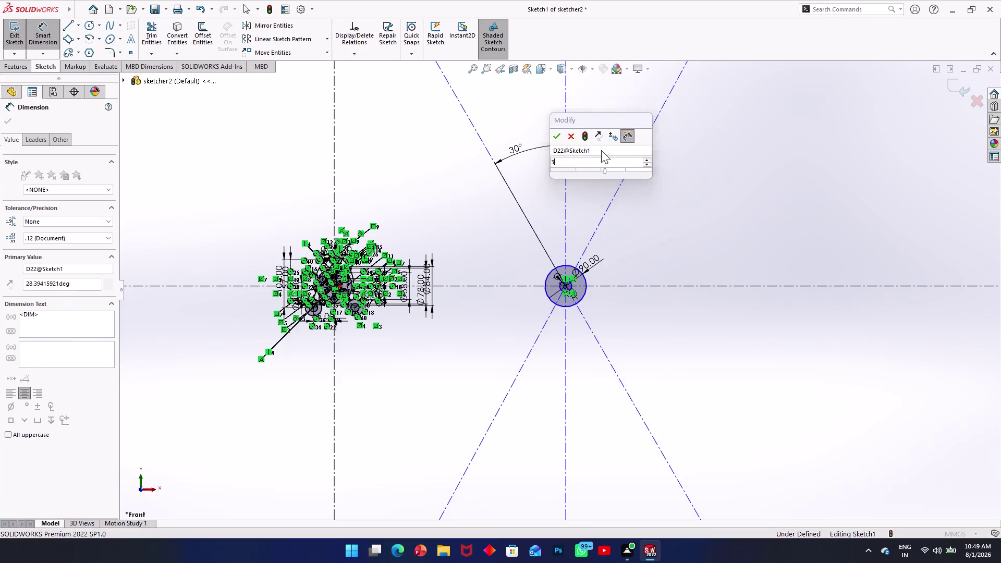
key(Return)
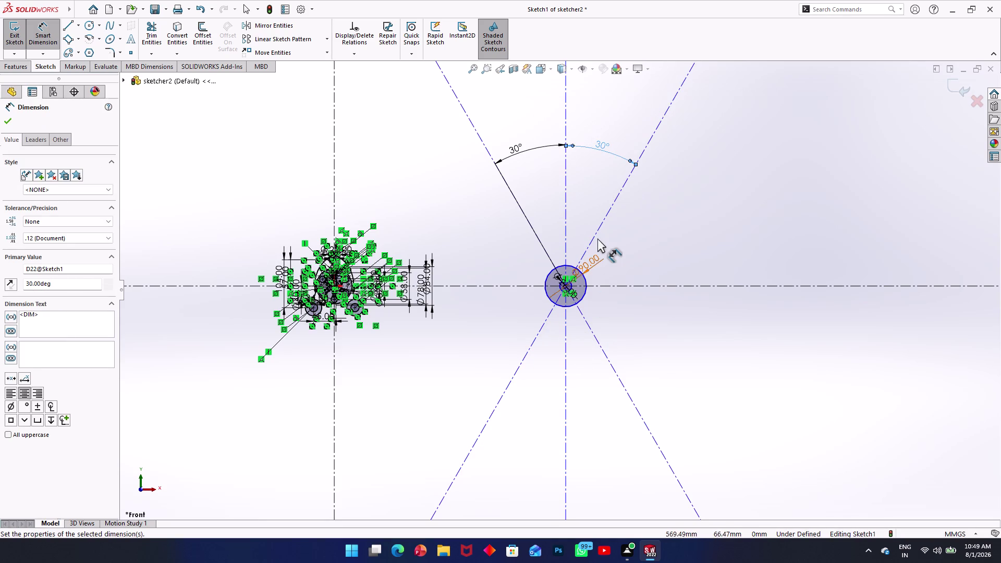
scroll(down, 3)
scroll(up, 3)
scroll(up, 3)
scroll(up, 3)
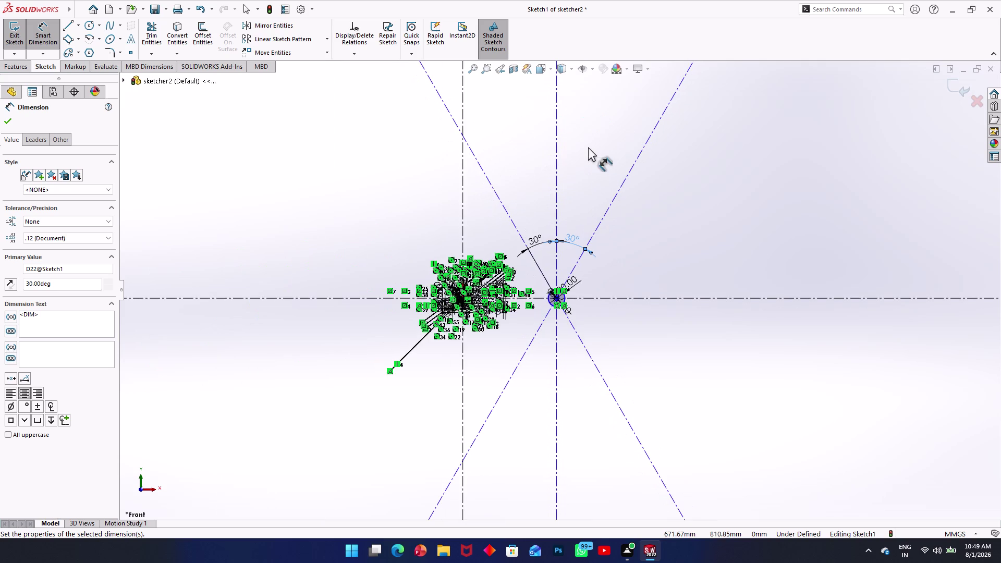
scroll(down, 3)
scroll(down, 3)
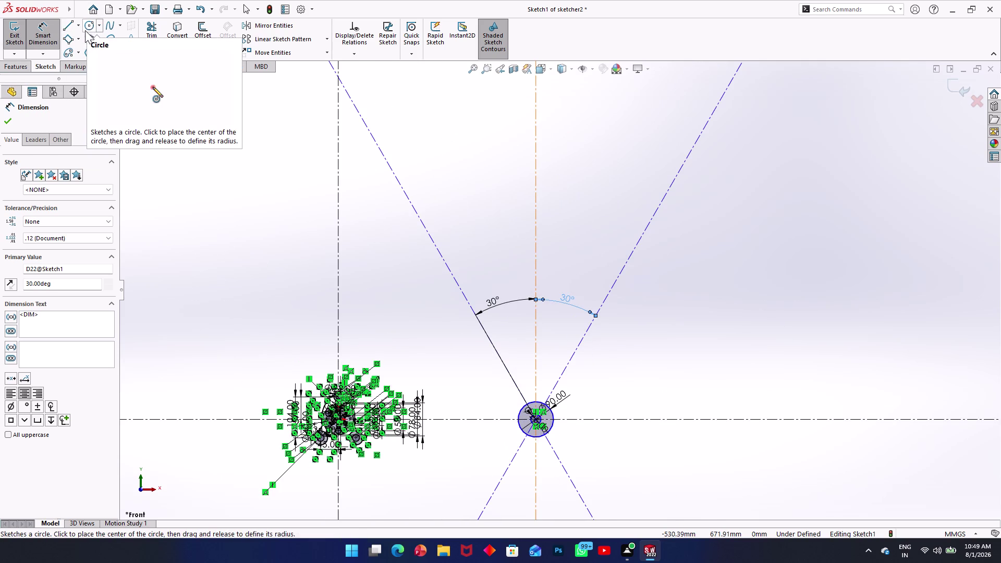
Draw a centrepoint arc slot about the hub centre, running from one 30° line to the other.
click(72, 55)
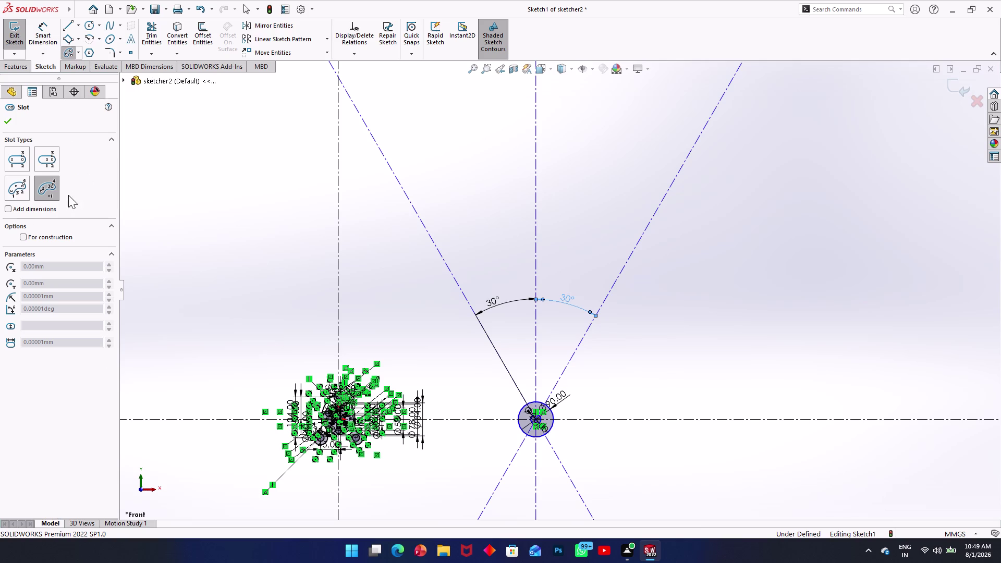
scroll(down, 3)
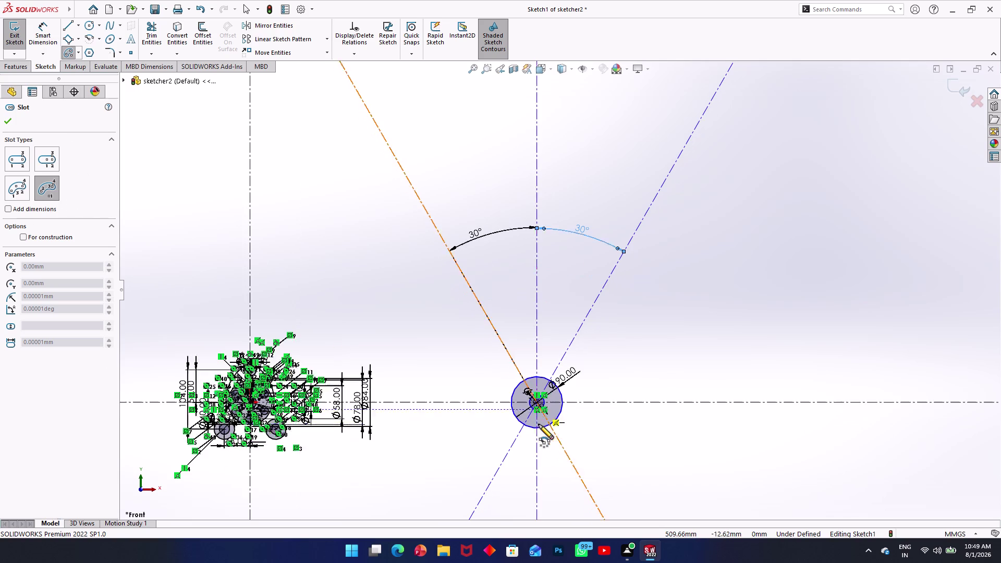
click(535, 404)
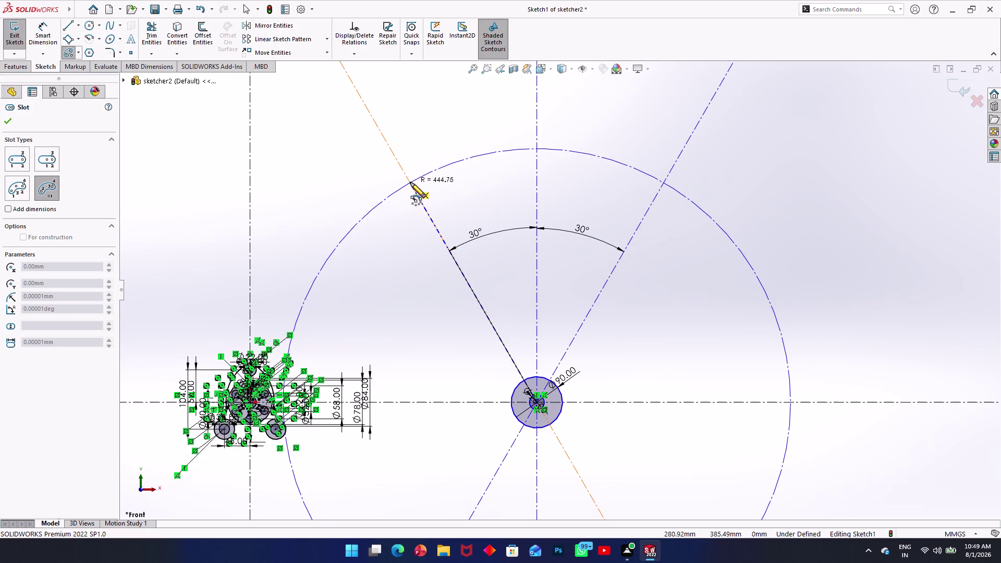
click(410, 182)
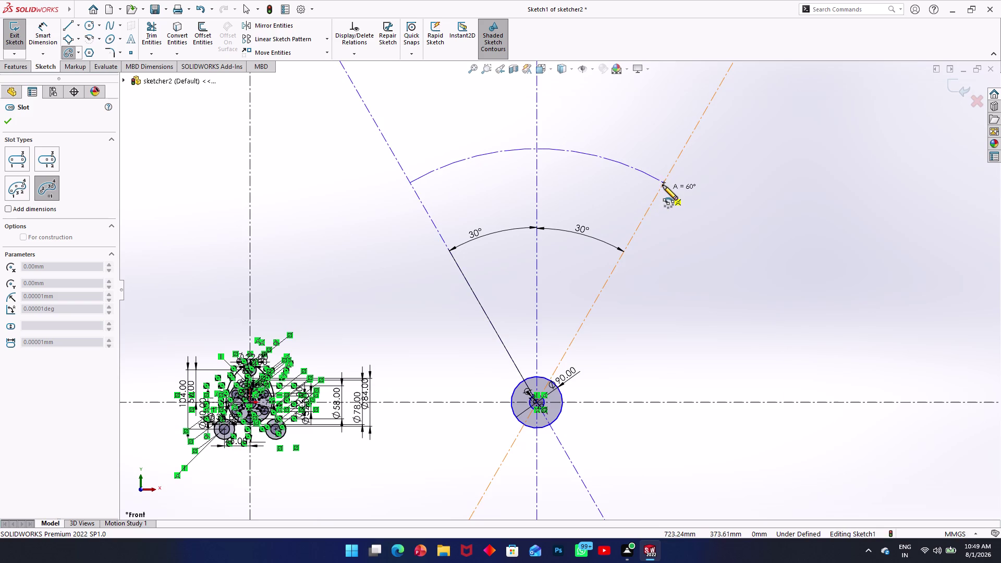
click(662, 184)
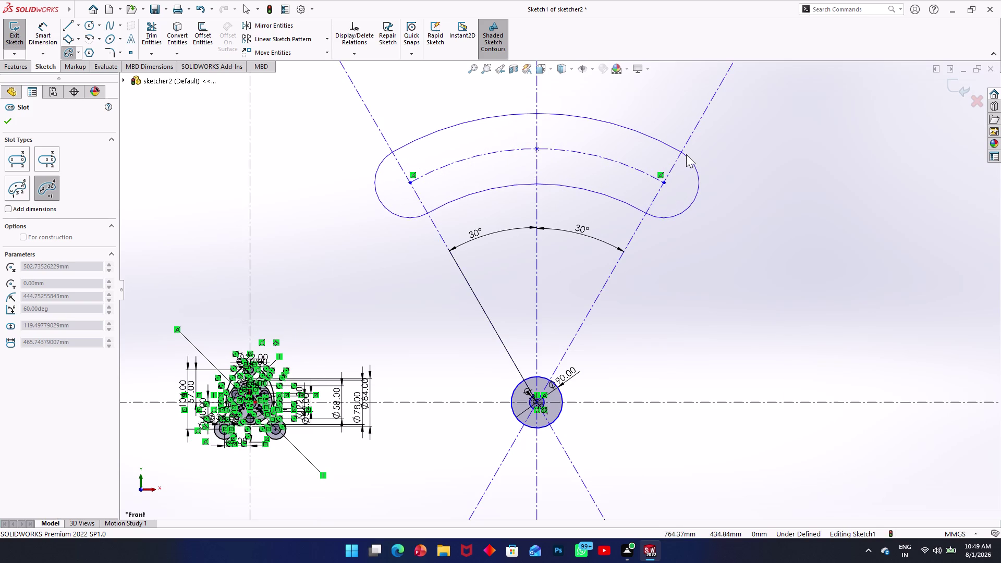
click(686, 155)
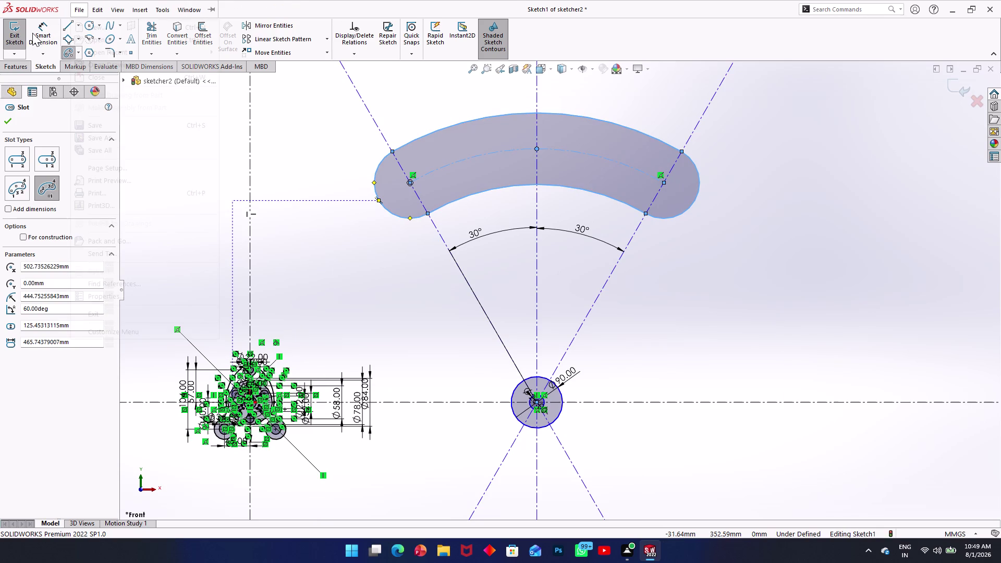
click(33, 32)
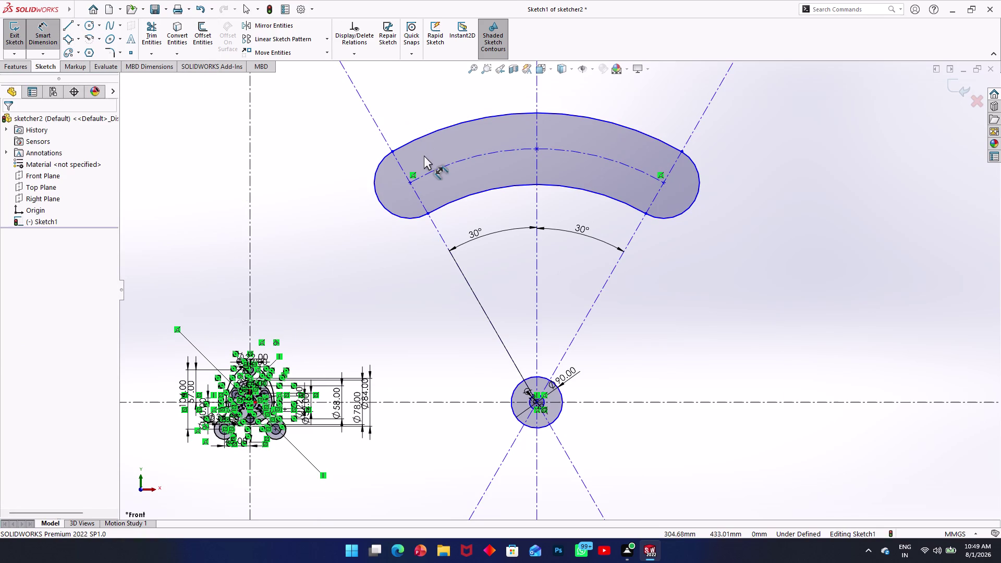
click(432, 171)
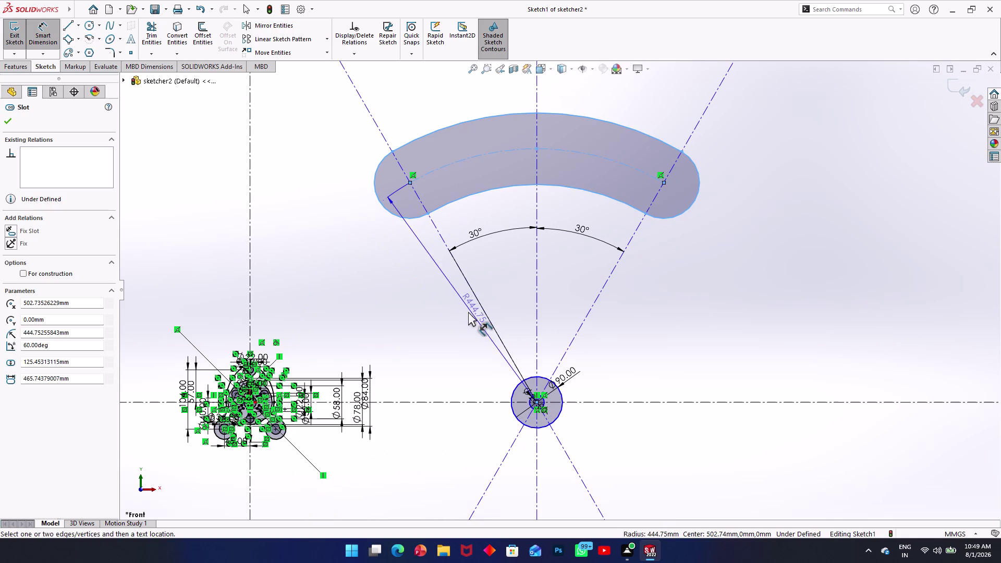
Set the slot's centre-arc radius to 80 mm so it overlaps the Ø90 hub.
click(458, 318)
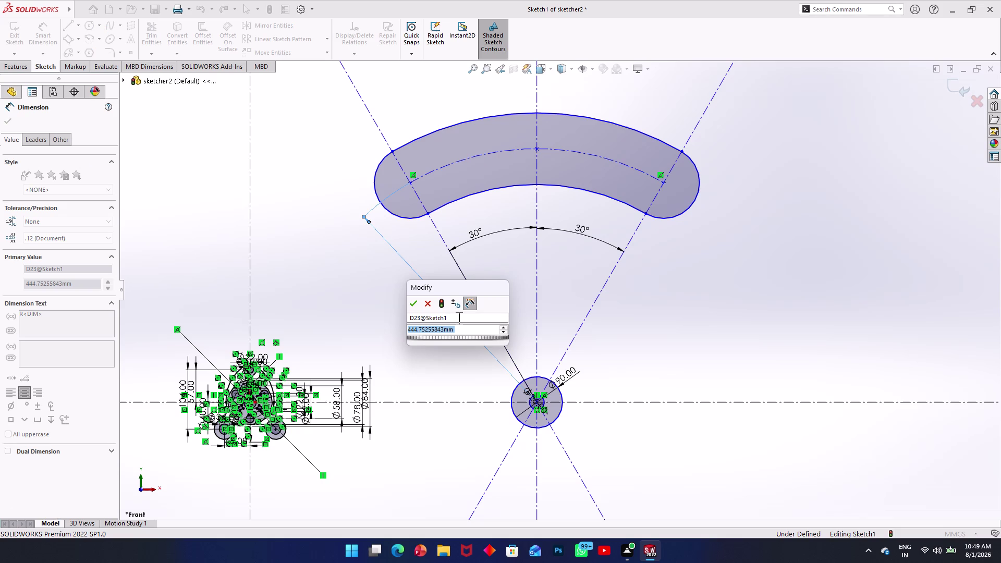
text(80)
key(Return)
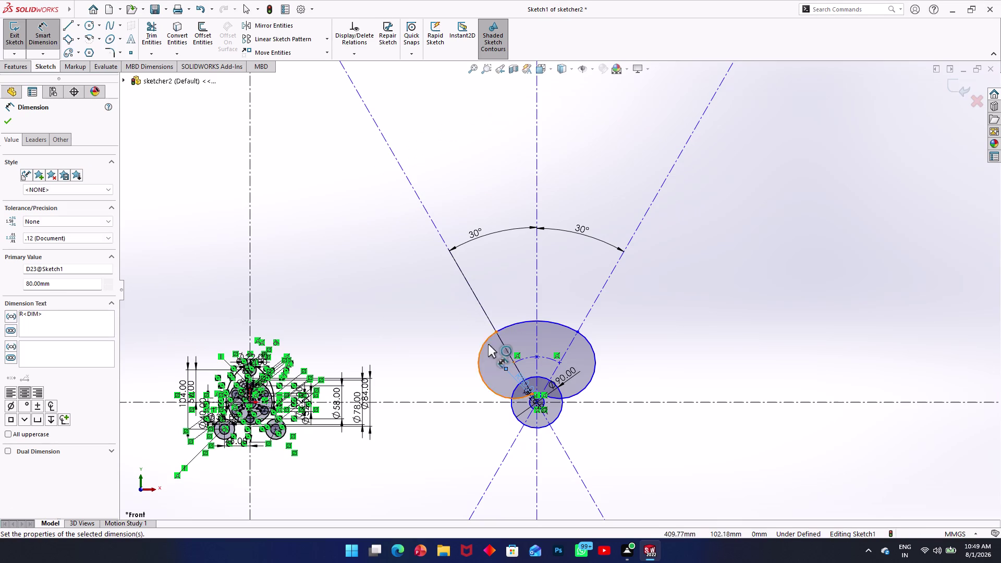
scroll(up, 3)
scroll(down, 3)
scroll(down, 3)
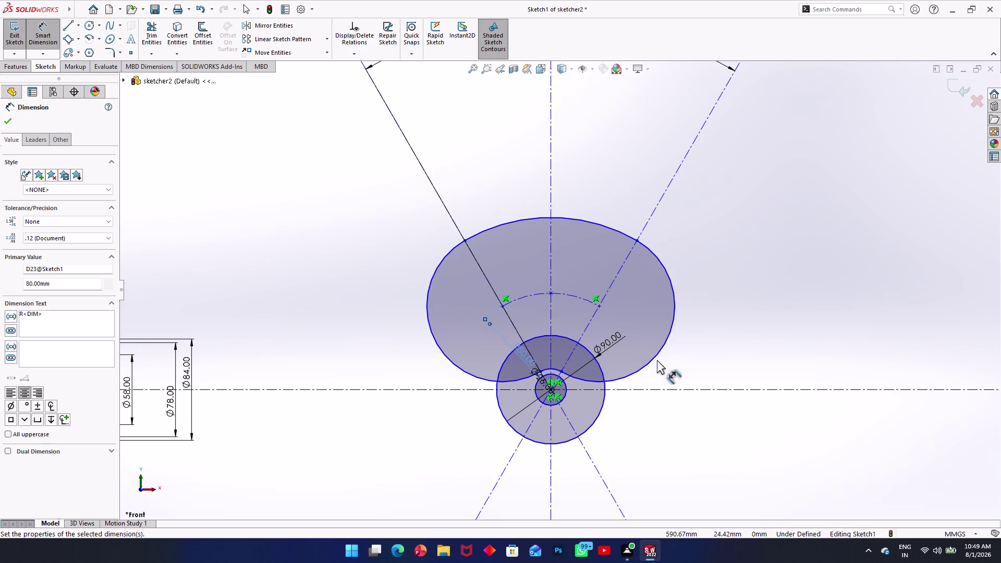
click(655, 355)
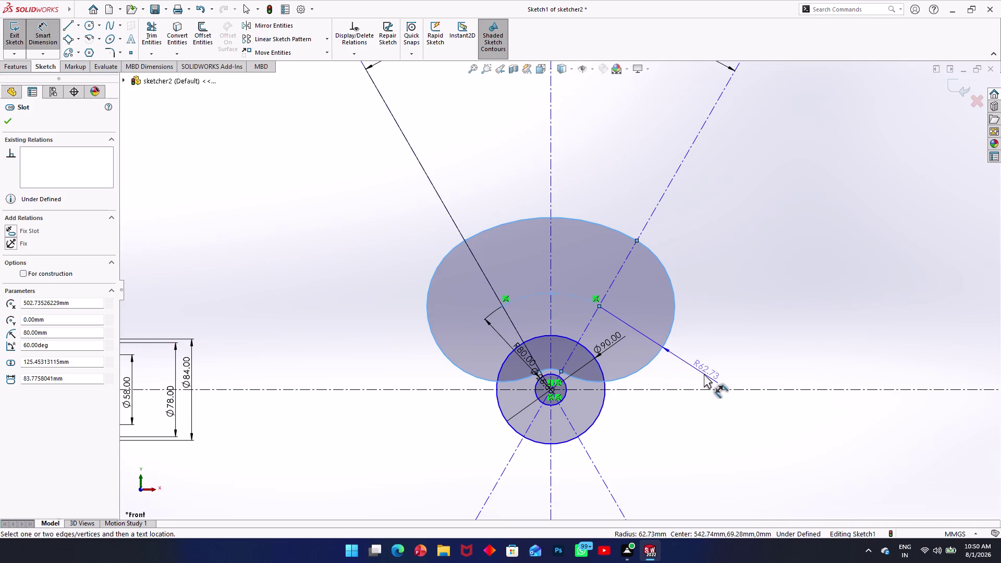
Dimension the slot end radius at 15 mm, then edit the value to 16 mm.
click(703, 374)
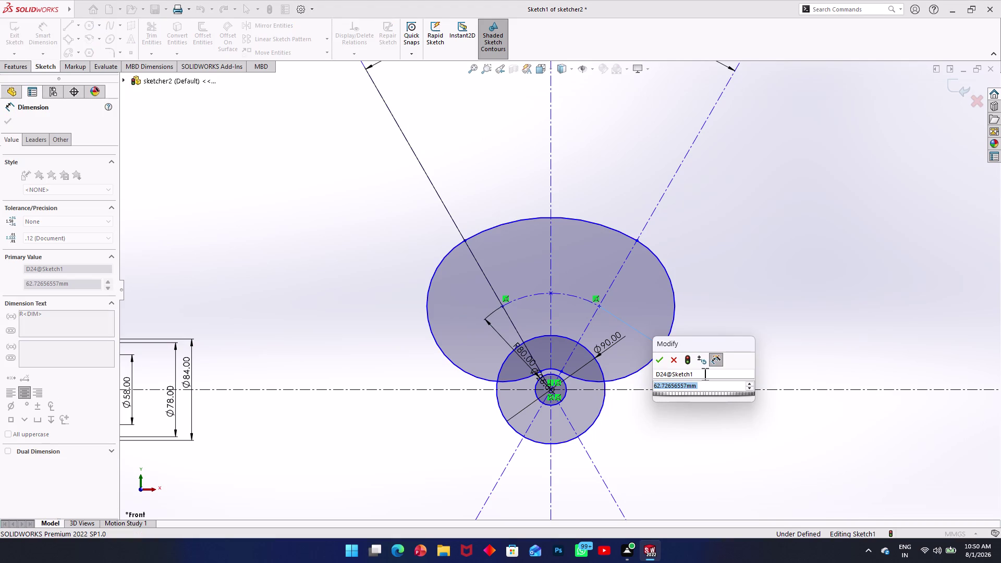
text(15)
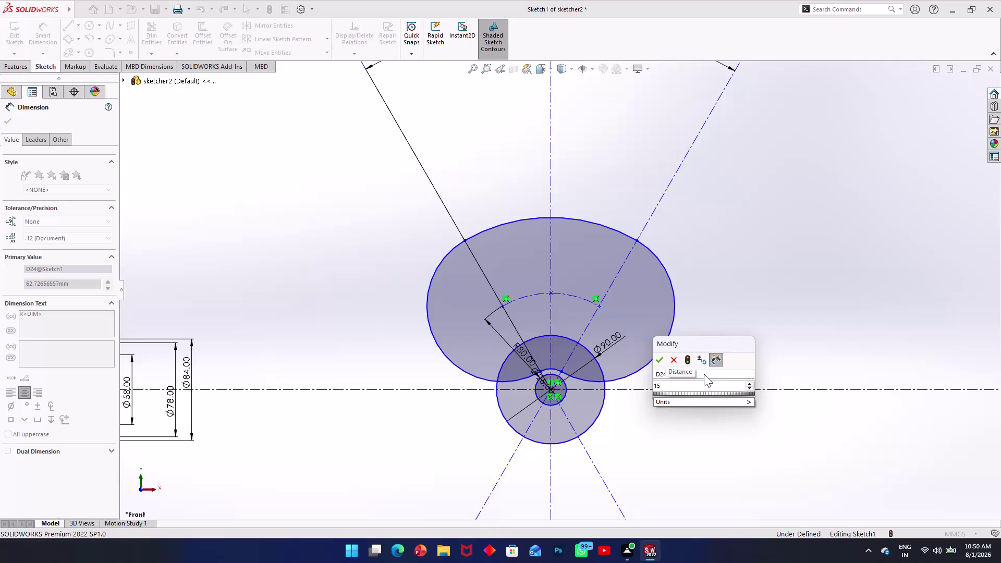
key(Return)
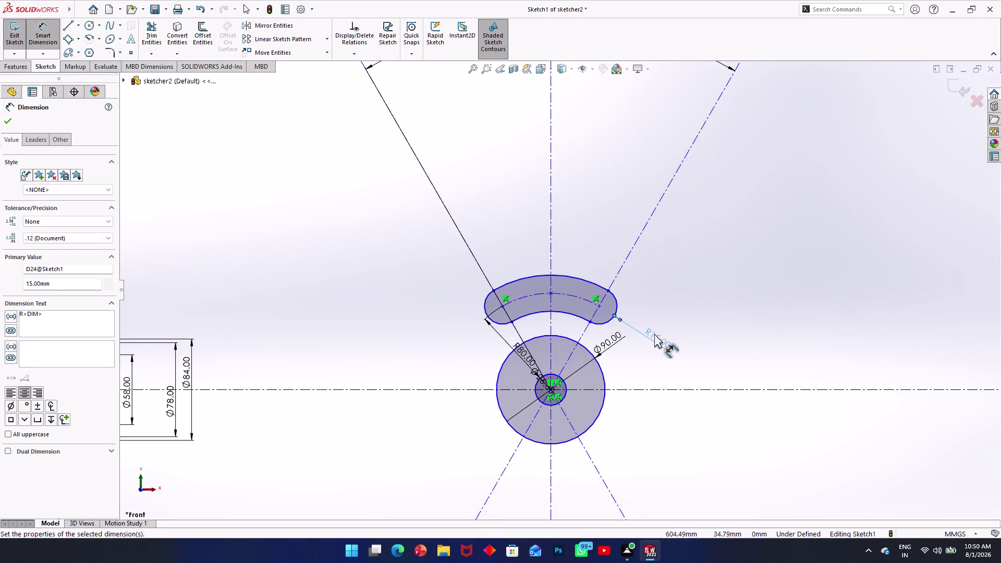
double_click(650, 332)
text(1)
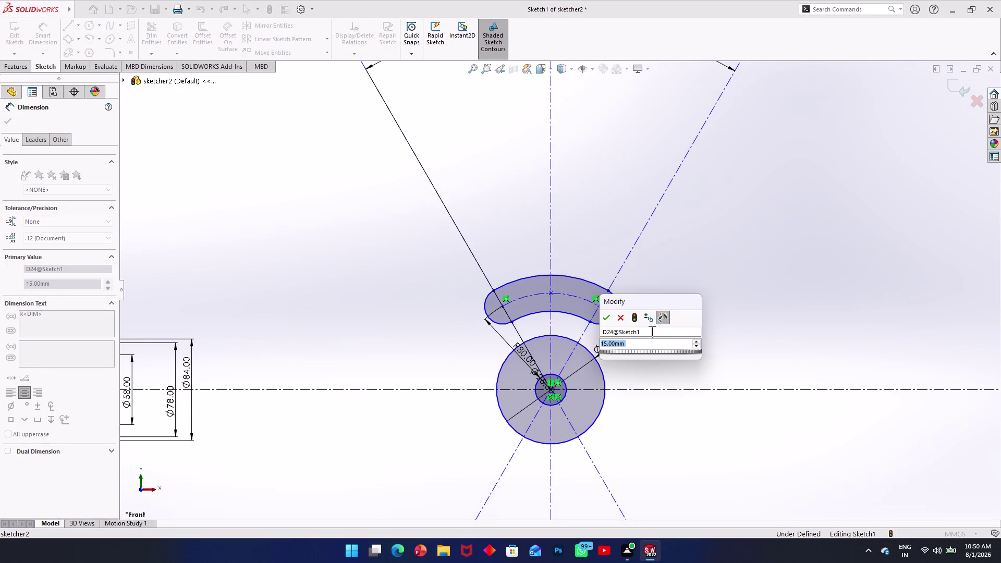
text(6)
key(Return)
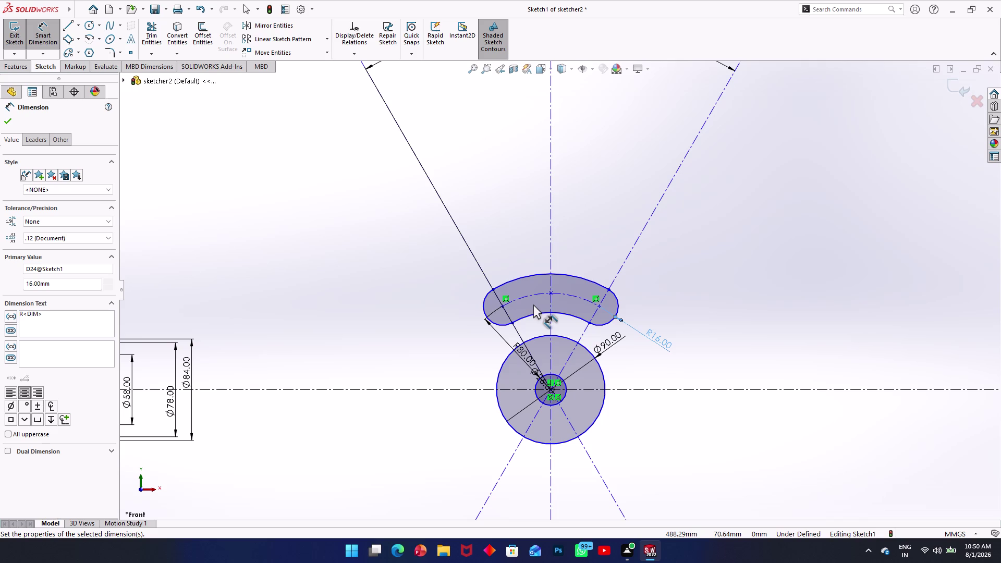
click(69, 52)
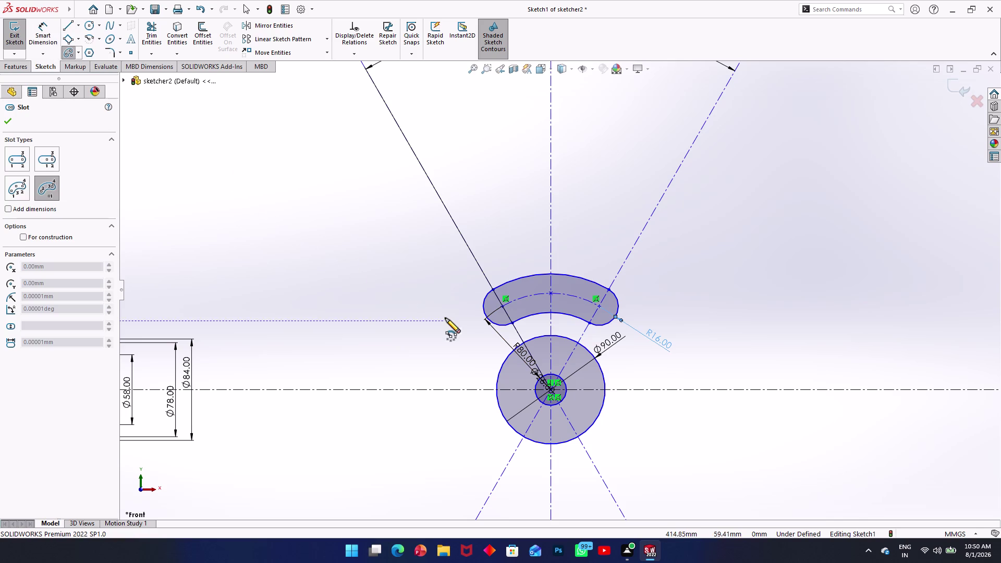
scroll(down, 3)
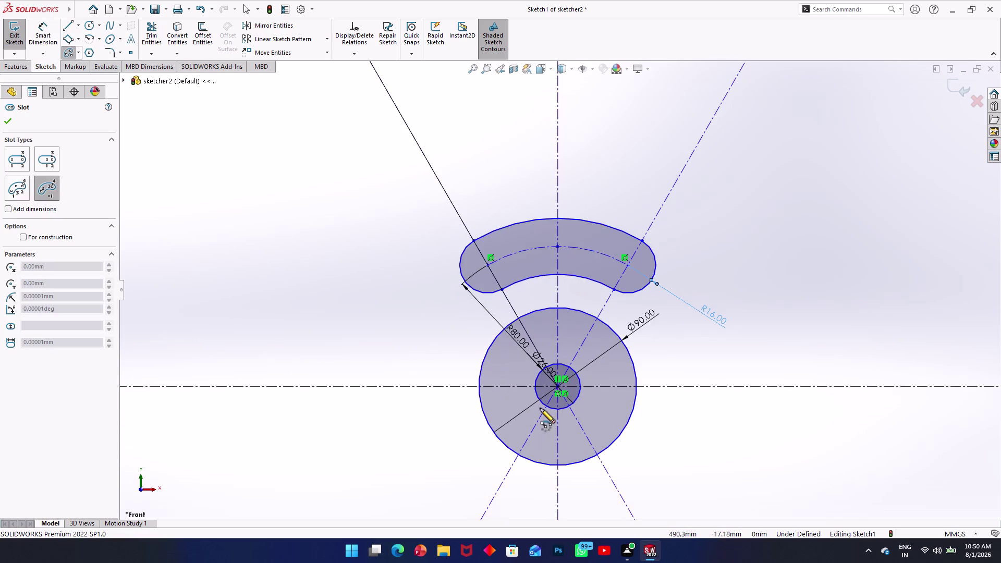
click(557, 389)
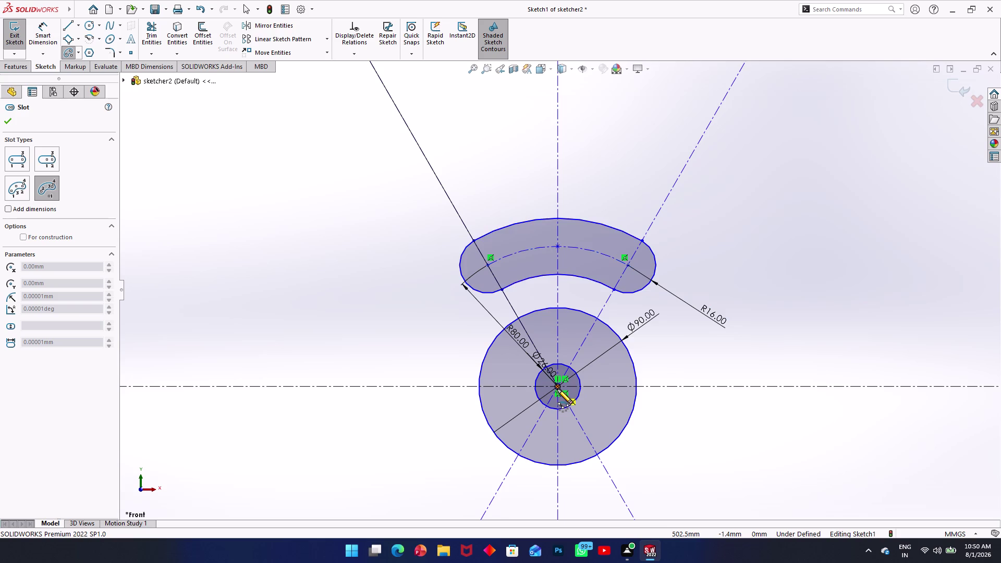
click(489, 264)
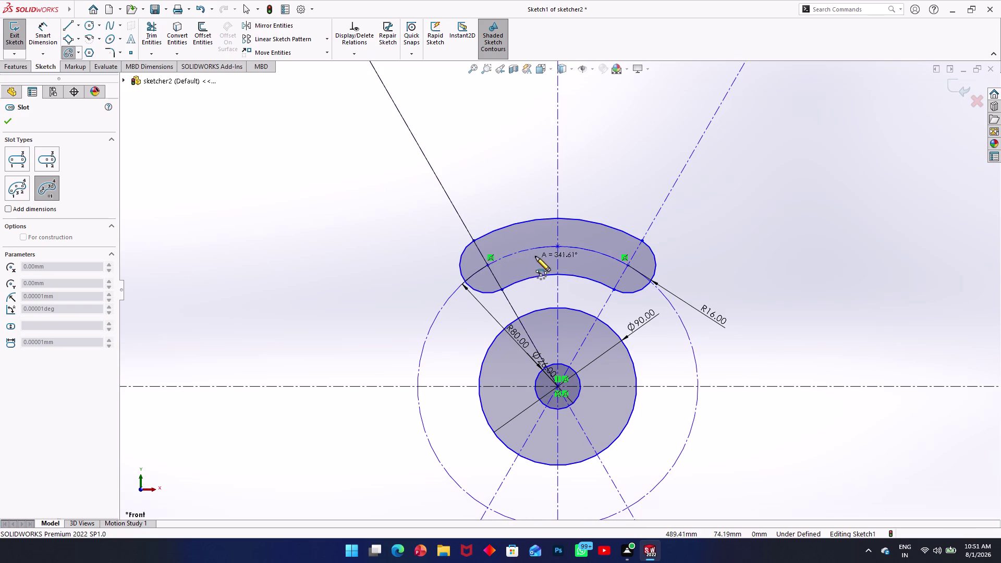
click(627, 266)
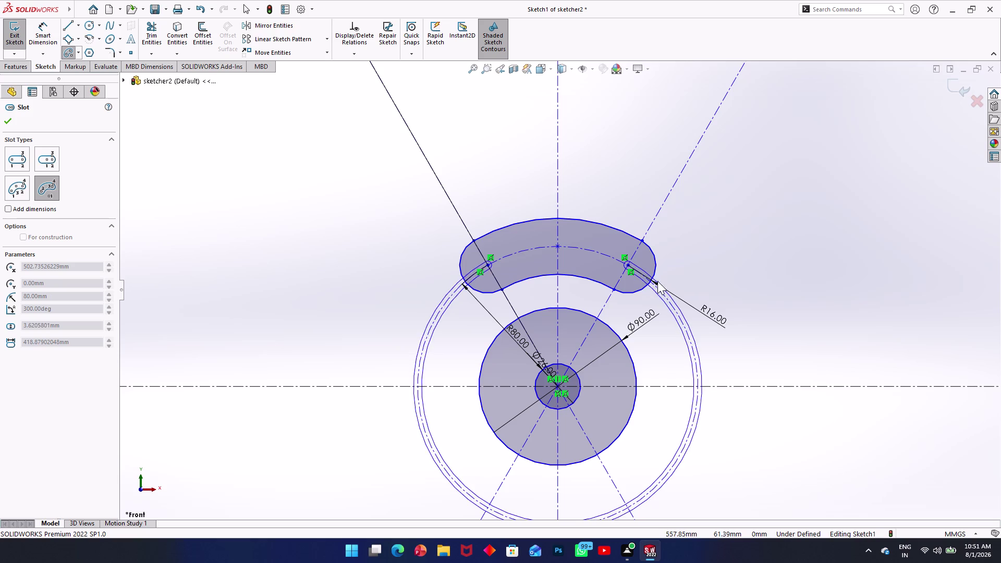
key(ctrl+z)
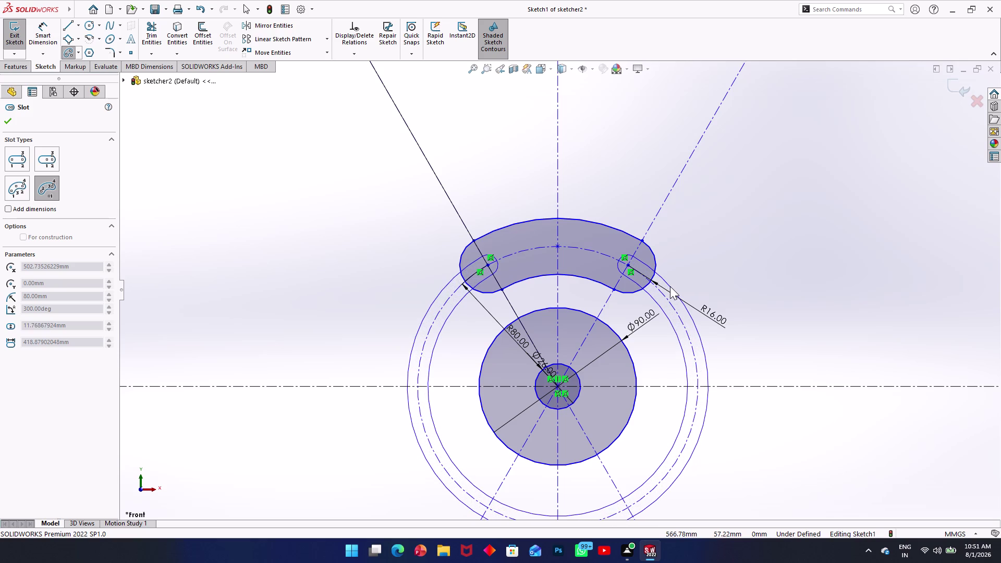
key(ctrl+z)
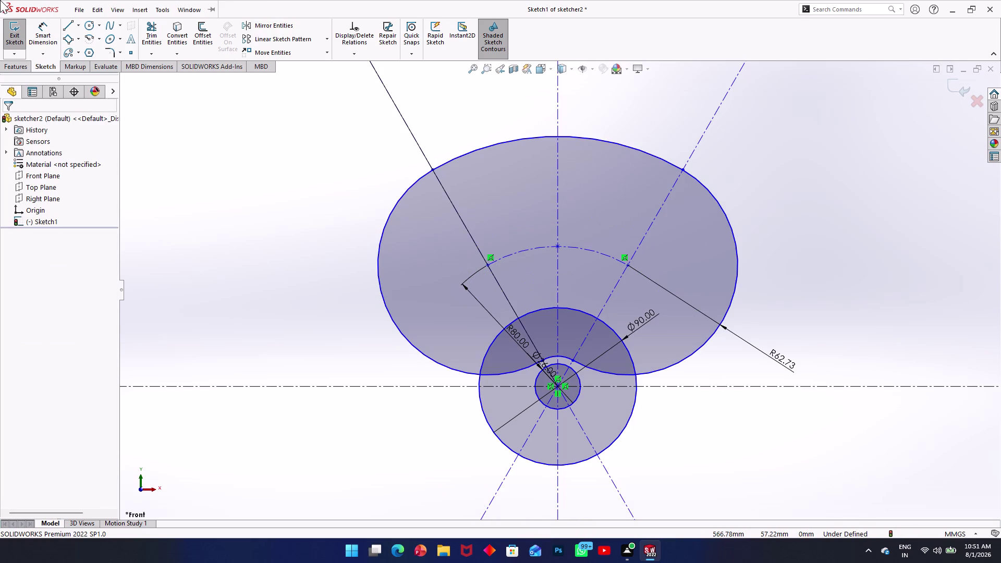
key(ctrl+y)
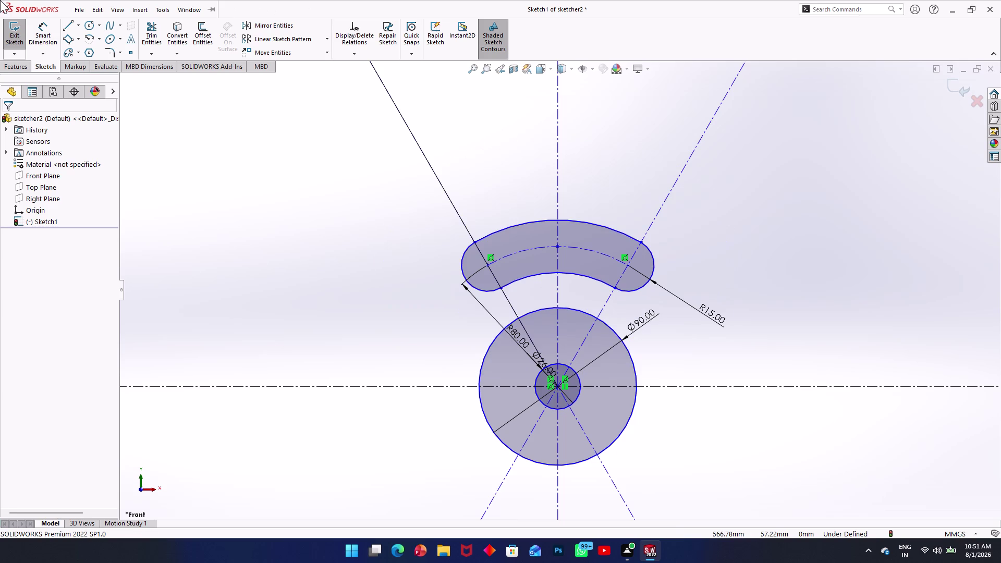
key(ctrl+y)
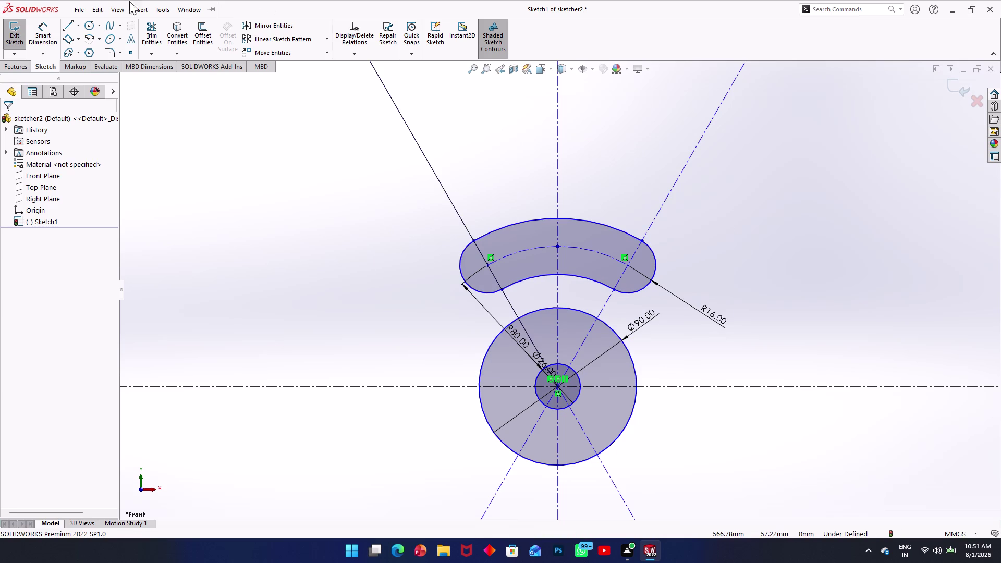
click(68, 49)
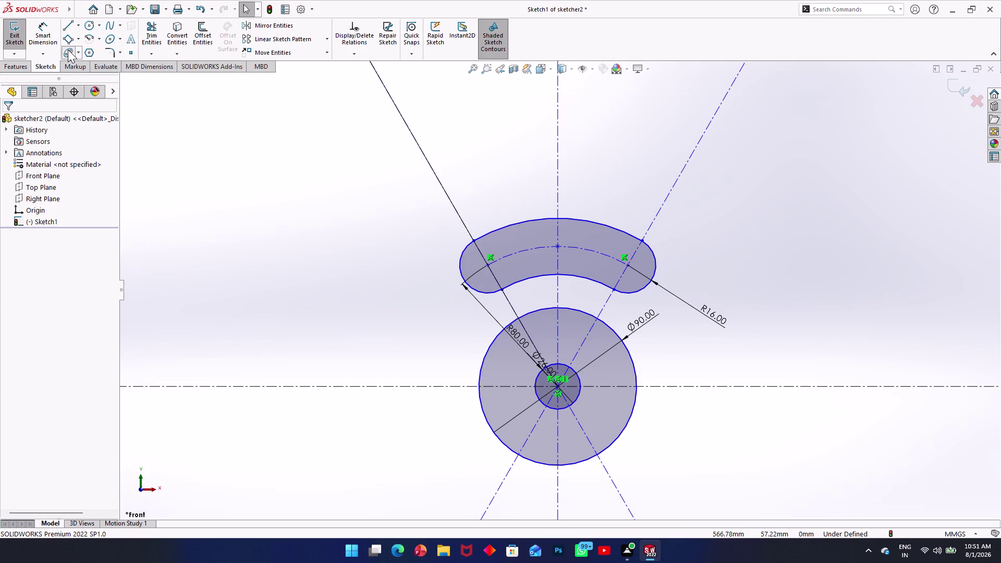
click(50, 189)
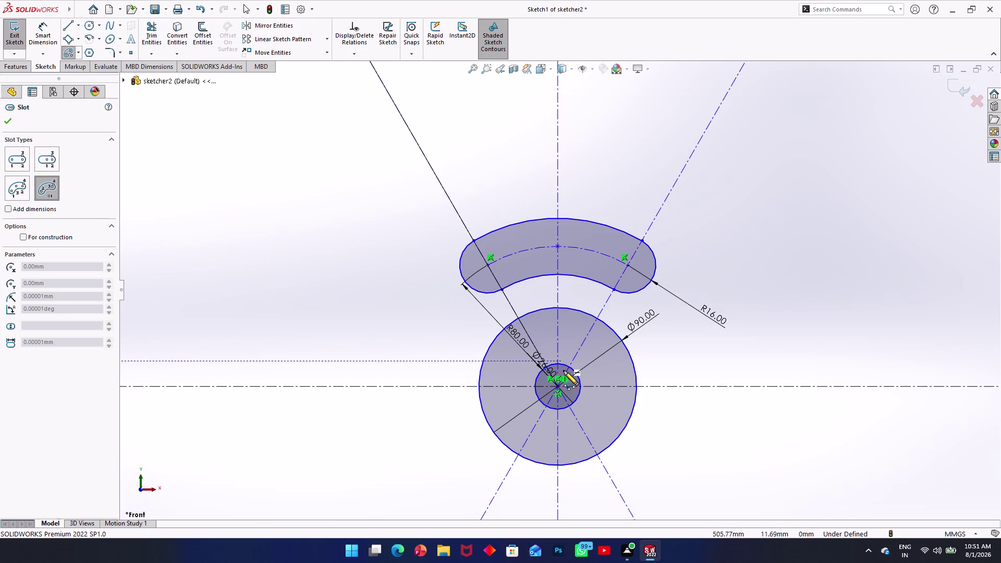
Draw a wider arc slot on the same hub-centred arc, enclosing the inner slot.
click(557, 387)
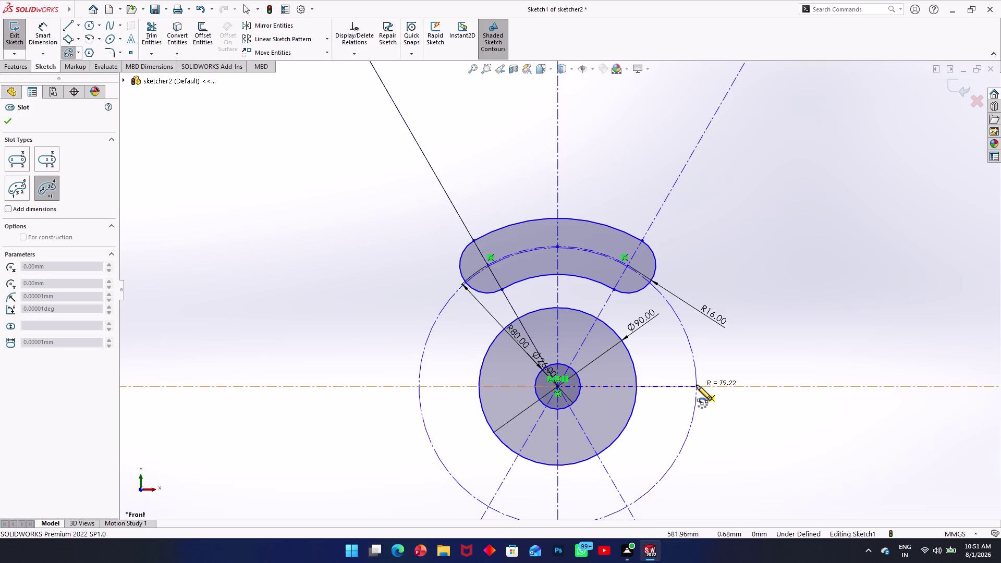
click(625, 266)
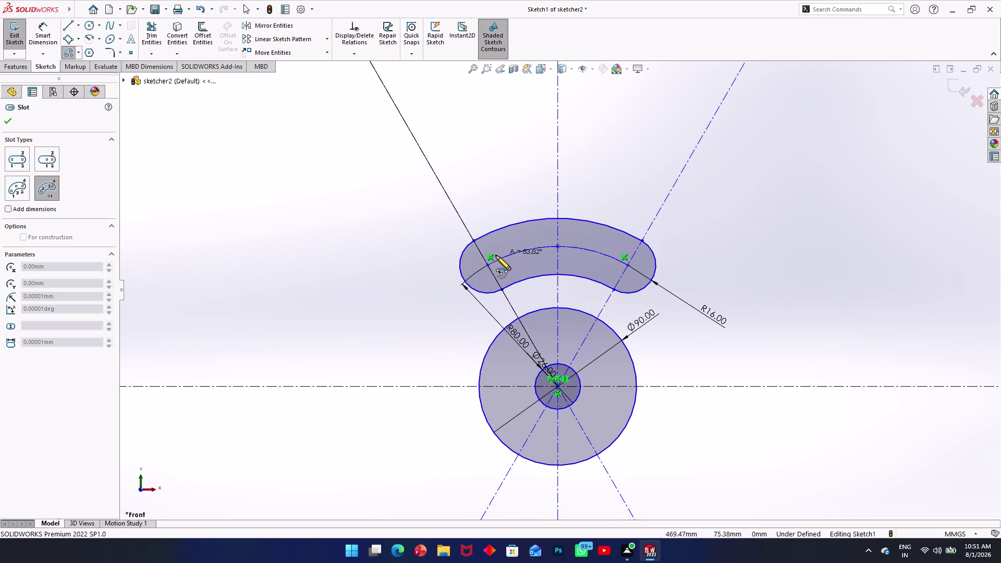
click(486, 266)
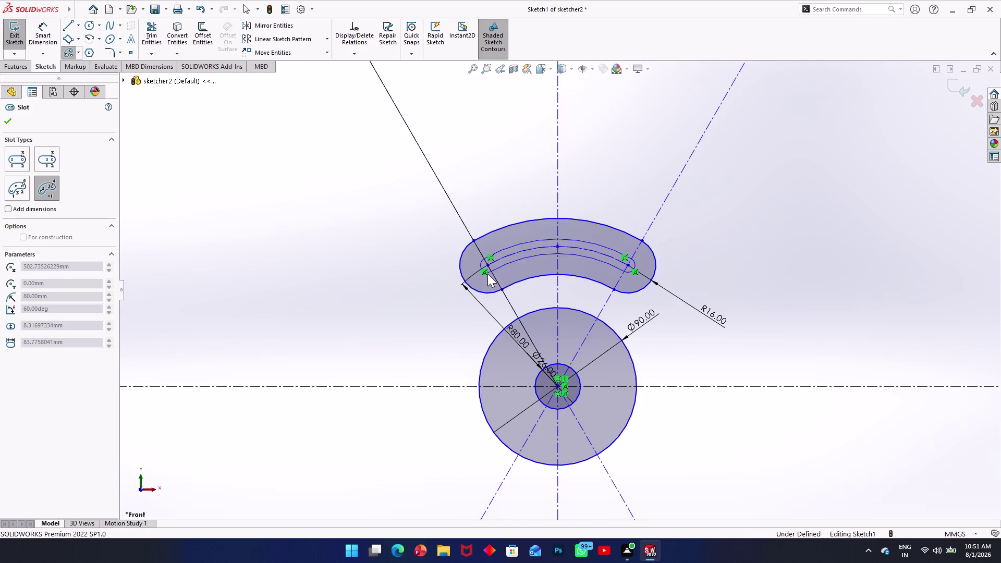
click(501, 315)
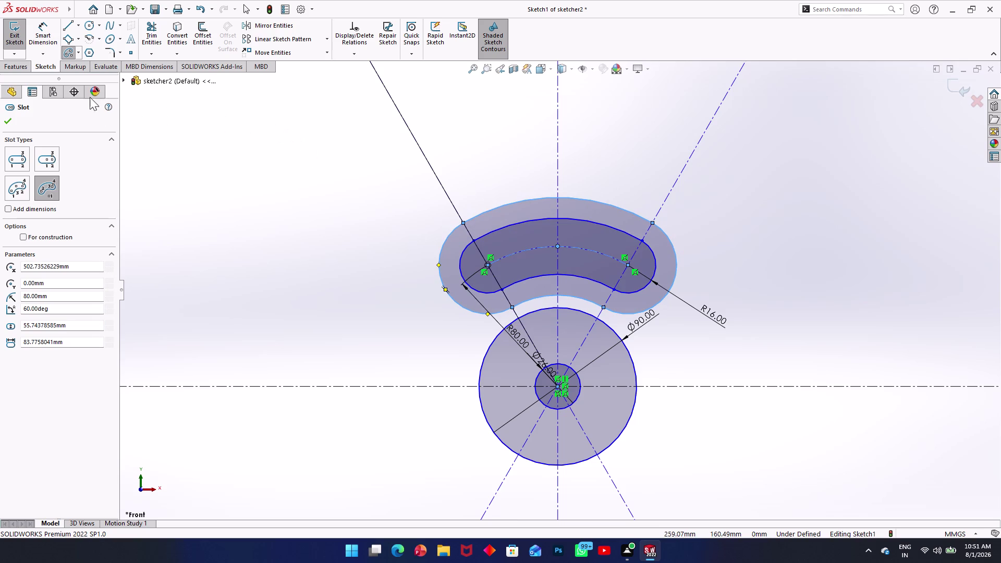
click(51, 32)
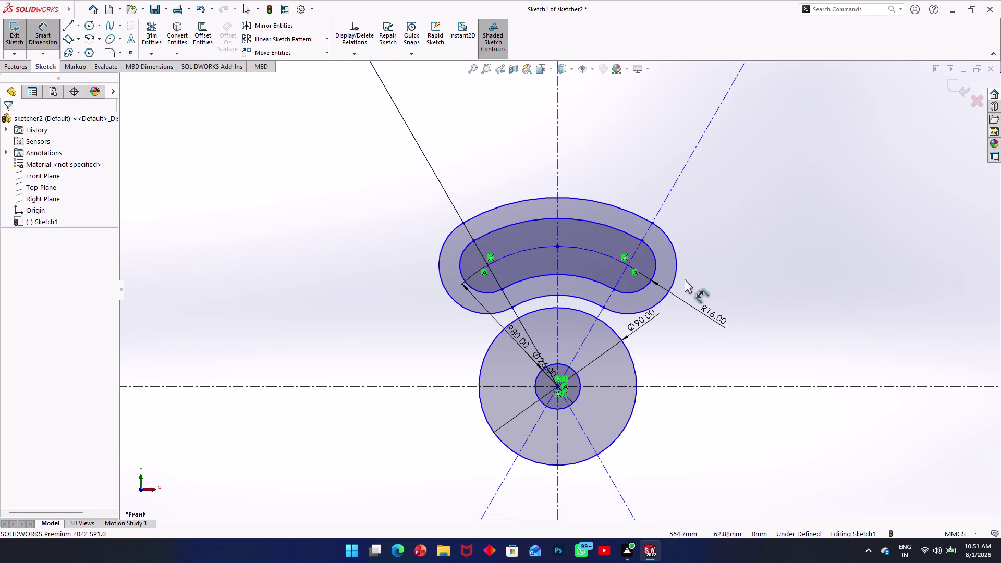
Dimension the outer slot's end radius as 28 mm.
click(676, 276)
click(717, 282)
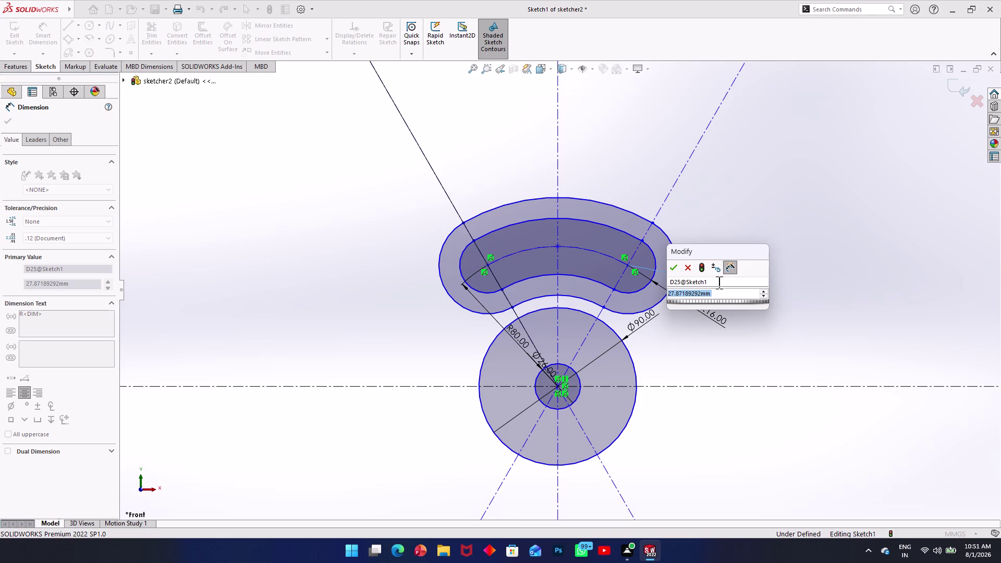
text(28)
key(Return)
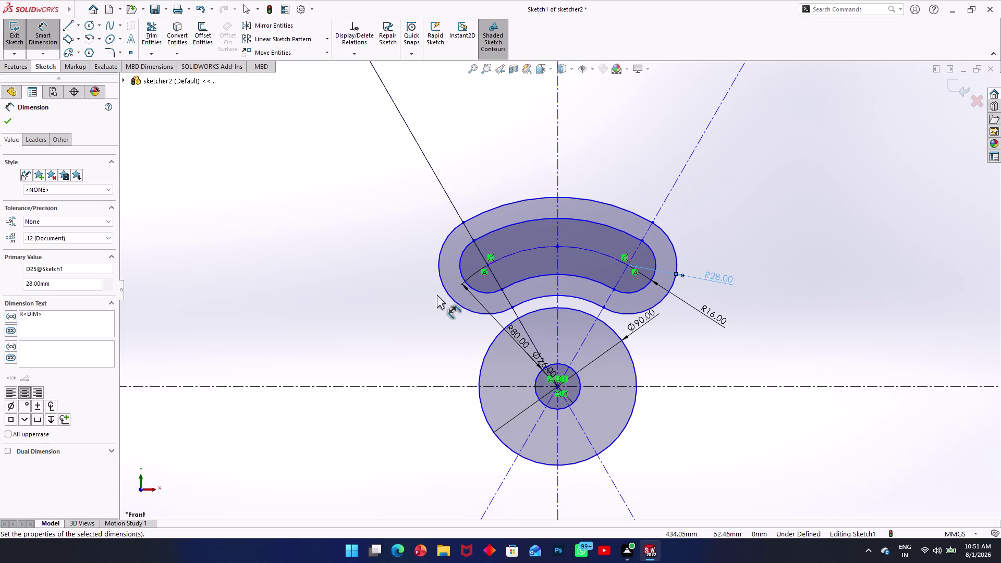
Add the 80 mm slot centre-arc radius as a driven dimension.
click(549, 248)
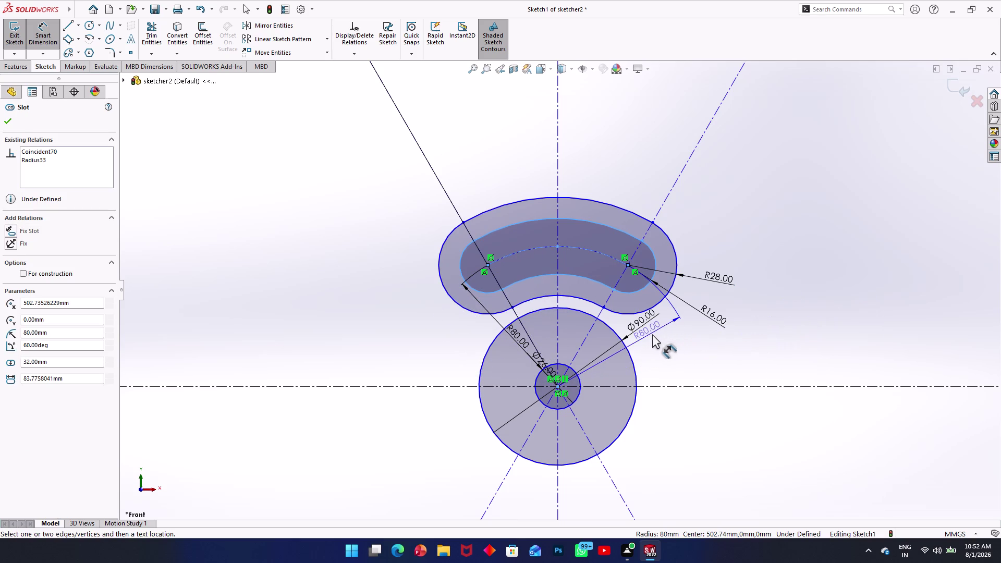
click(655, 336)
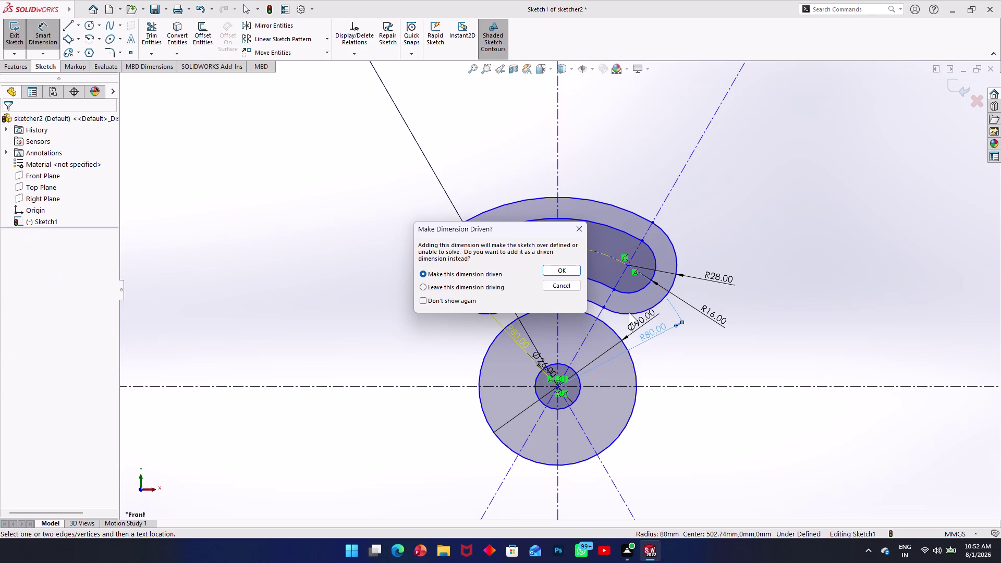
click(540, 271)
click(546, 269)
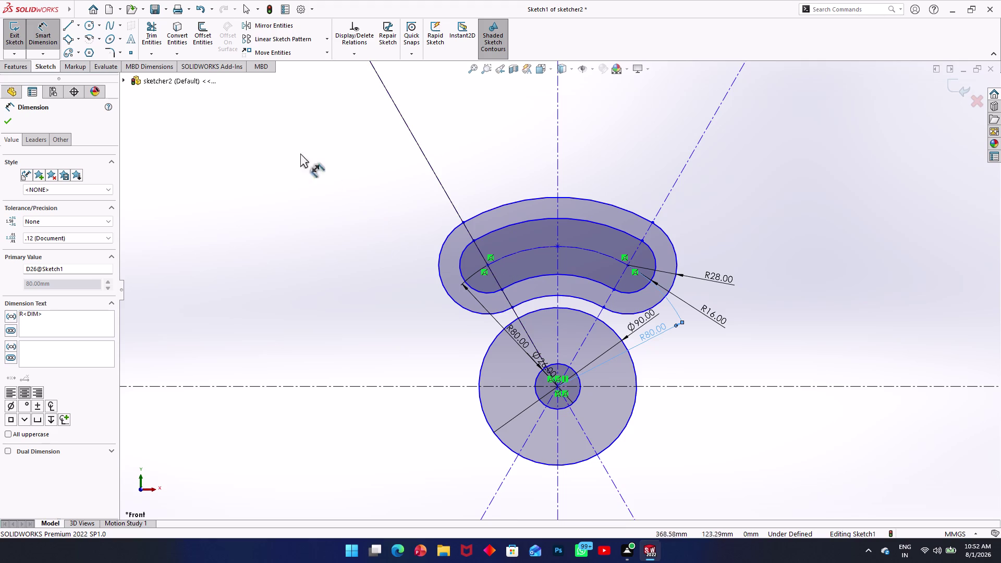
click(98, 29)
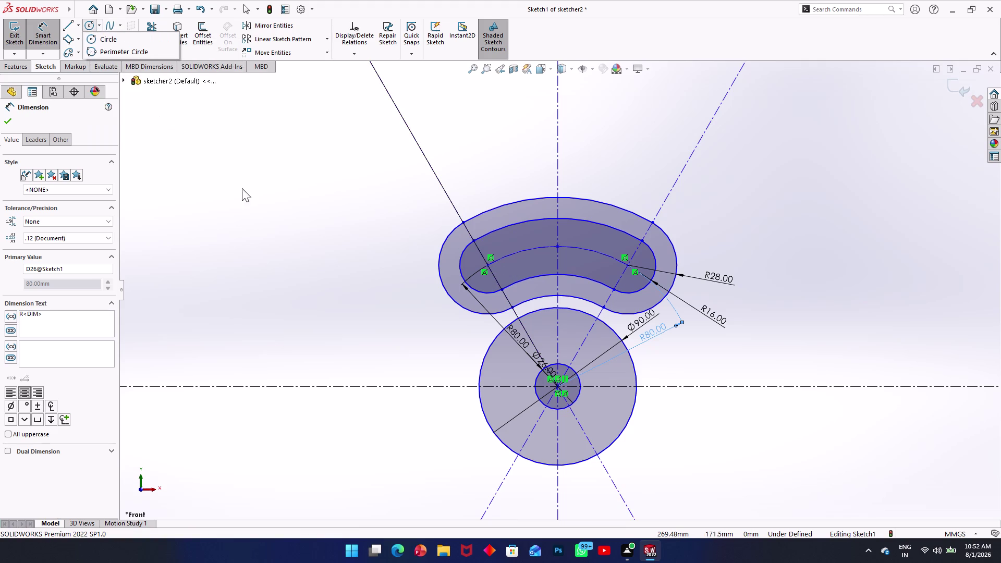
click(410, 327)
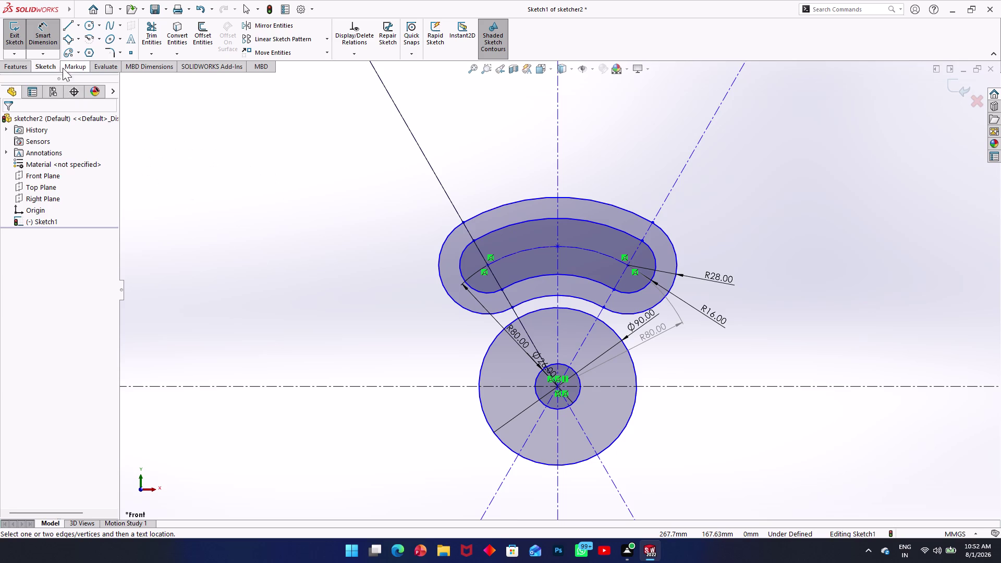
Draw a small circle to the left of the hub, below the lobe.
click(89, 30)
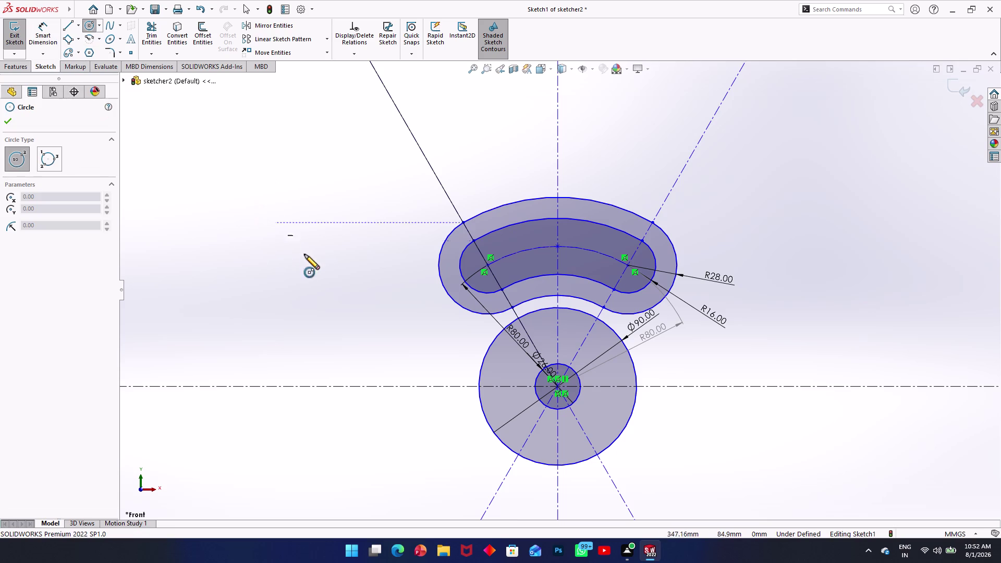
click(420, 347)
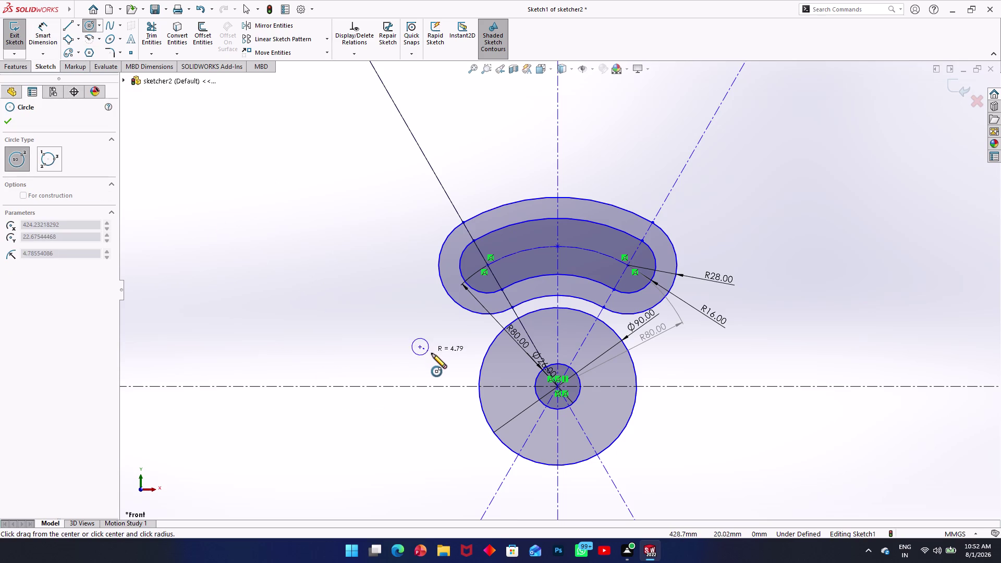
click(442, 360)
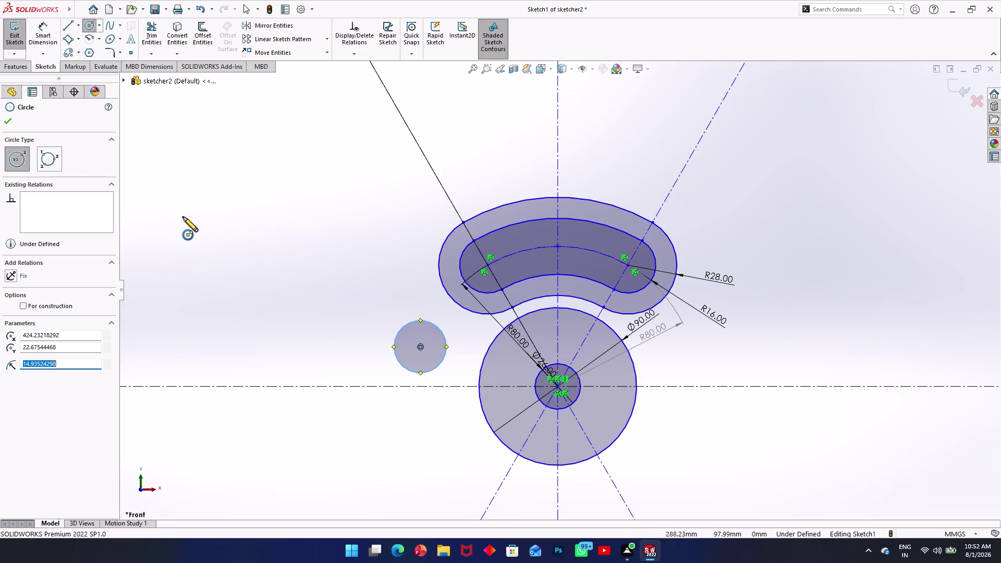
click(50, 26)
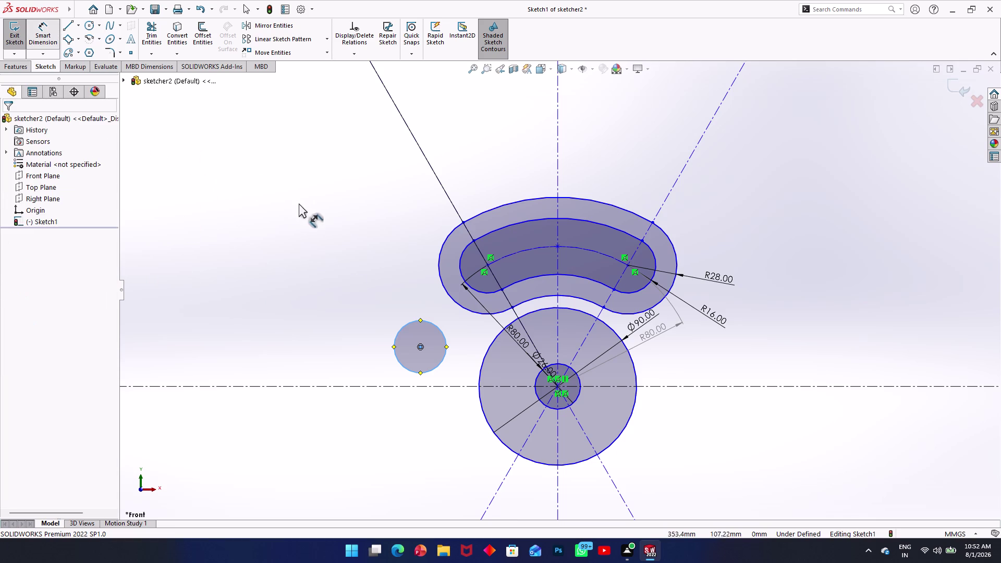
Dimension the small circle's diameter as 10*2 (20 mm).
click(408, 329)
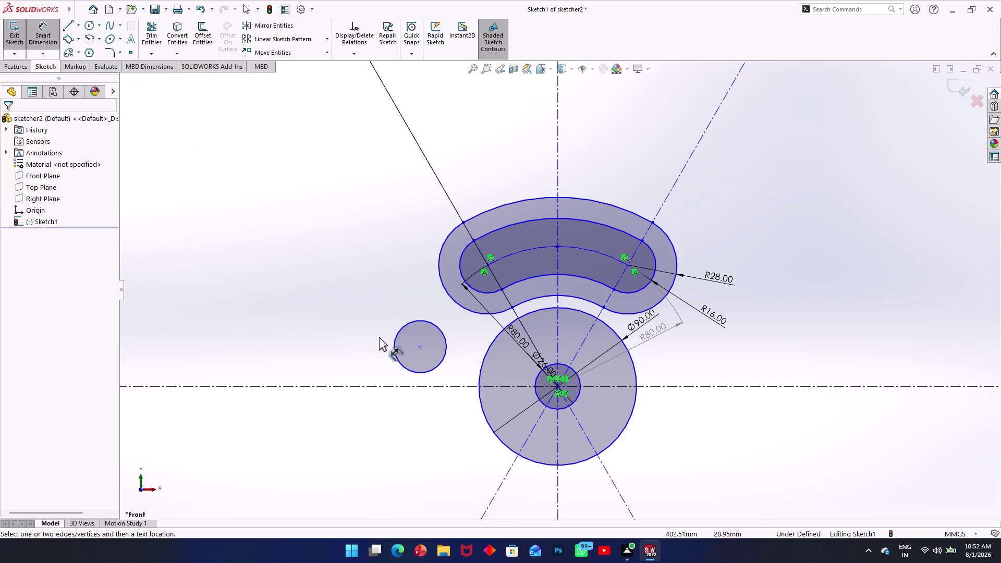
click(391, 346)
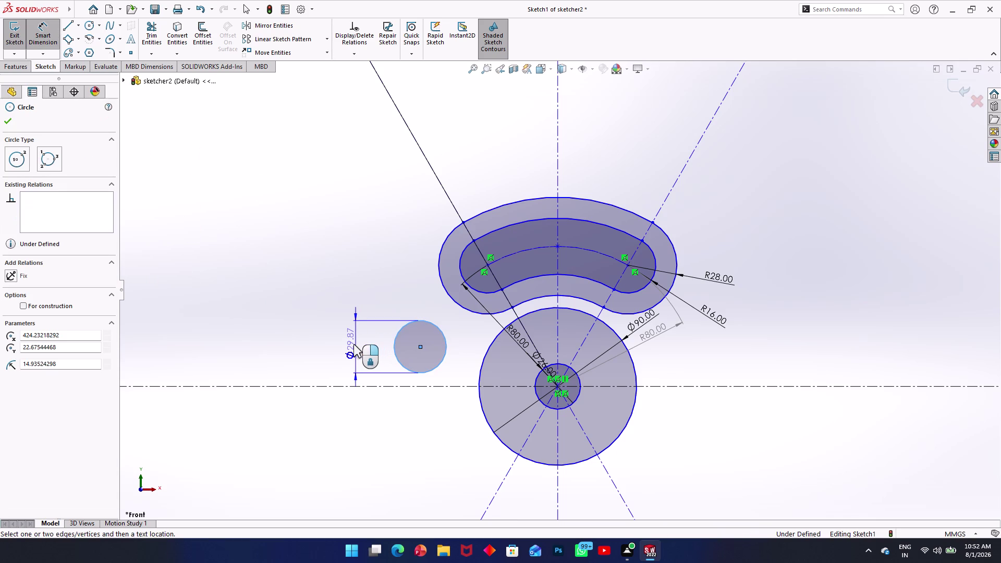
click(353, 344)
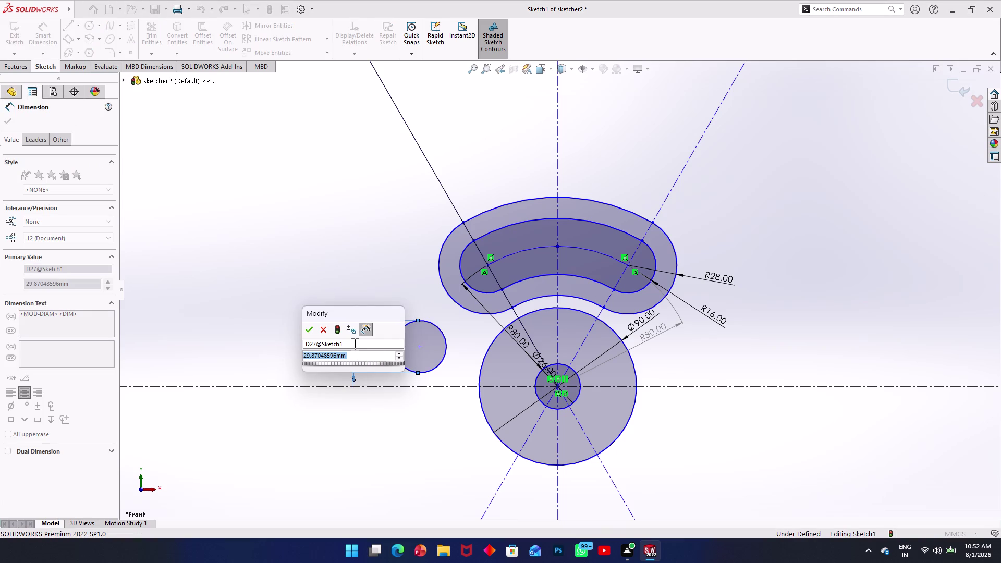
text(10)
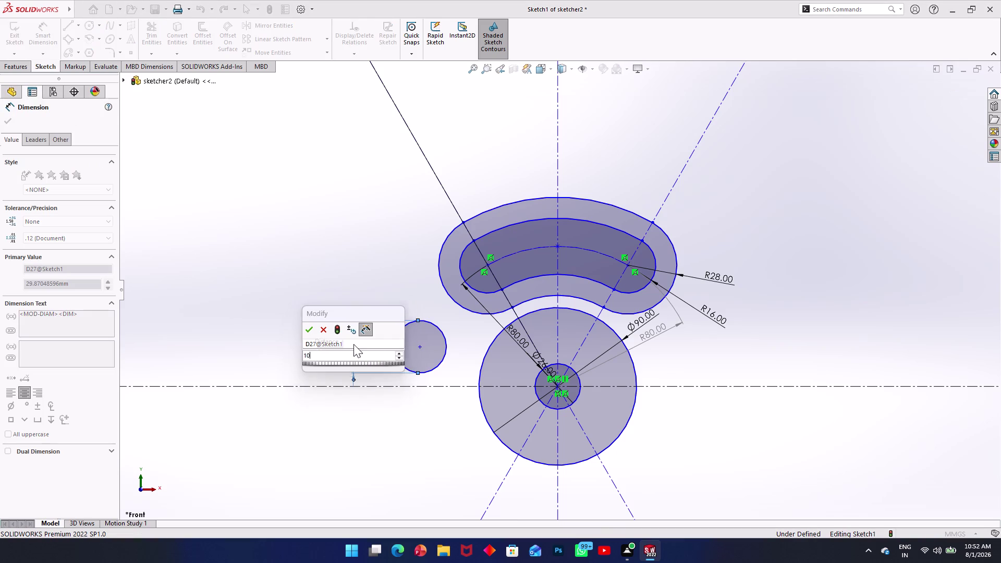
text(*2)
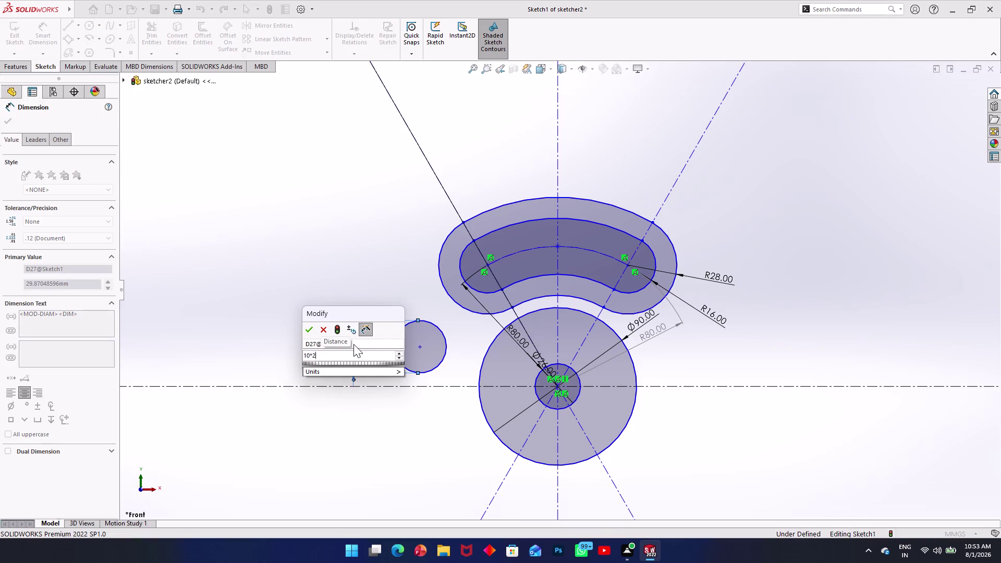
key(Return)
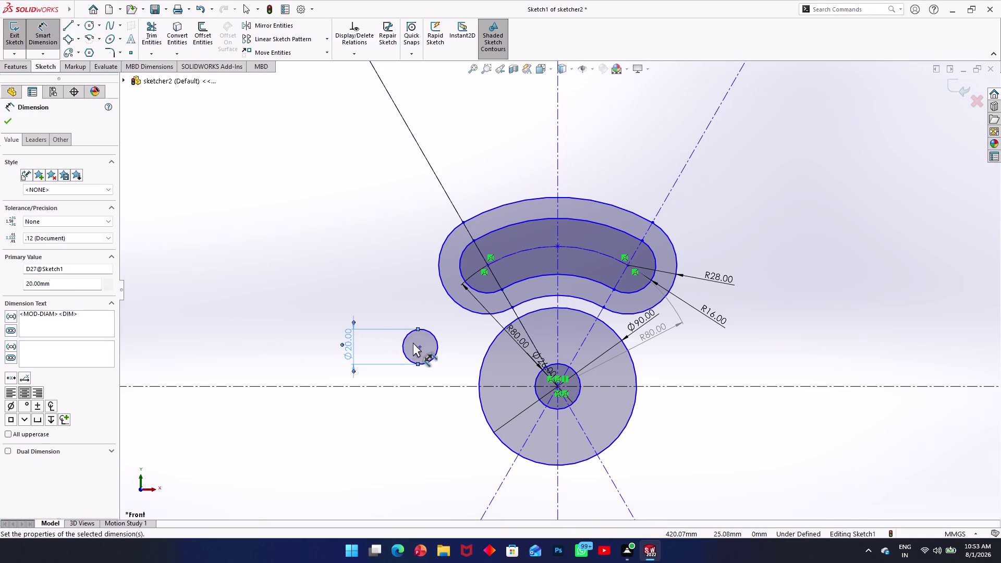
drag(413, 343, 430, 342)
key(Escape)
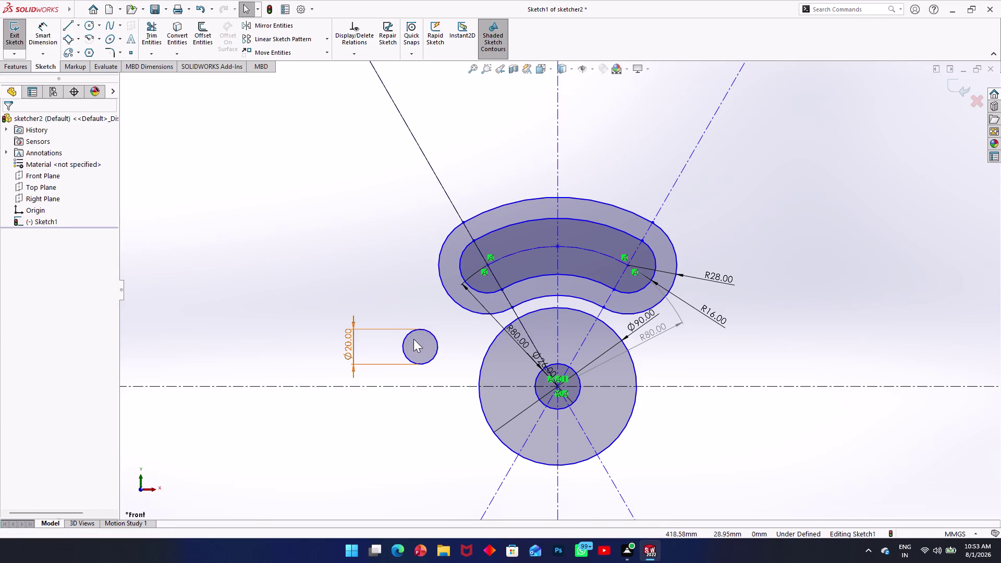
Drag the Ø20 circle next to the lobe's outer outline.
drag(422, 344, 449, 332)
drag(448, 333, 458, 334)
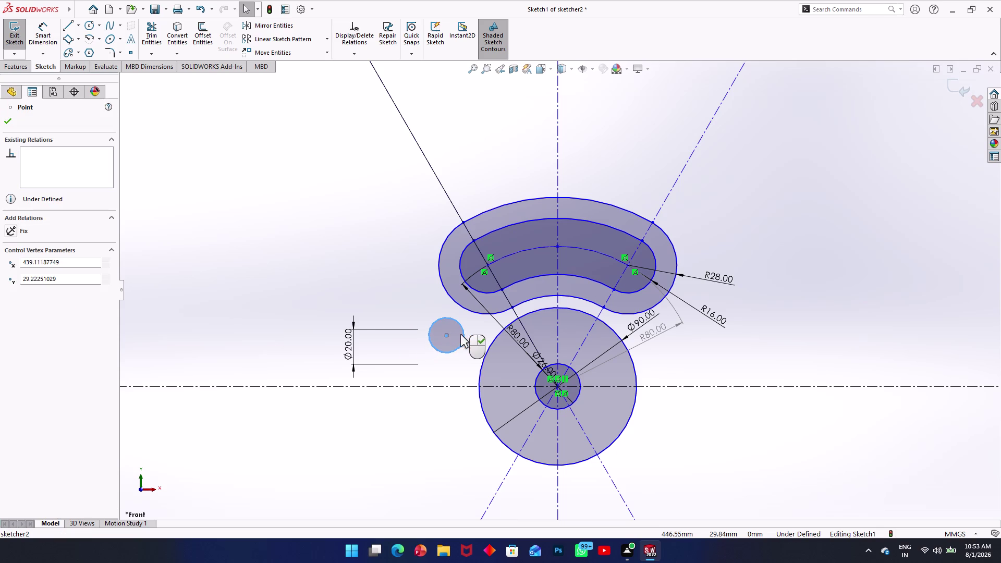
drag(458, 334, 463, 334)
key(Escape)
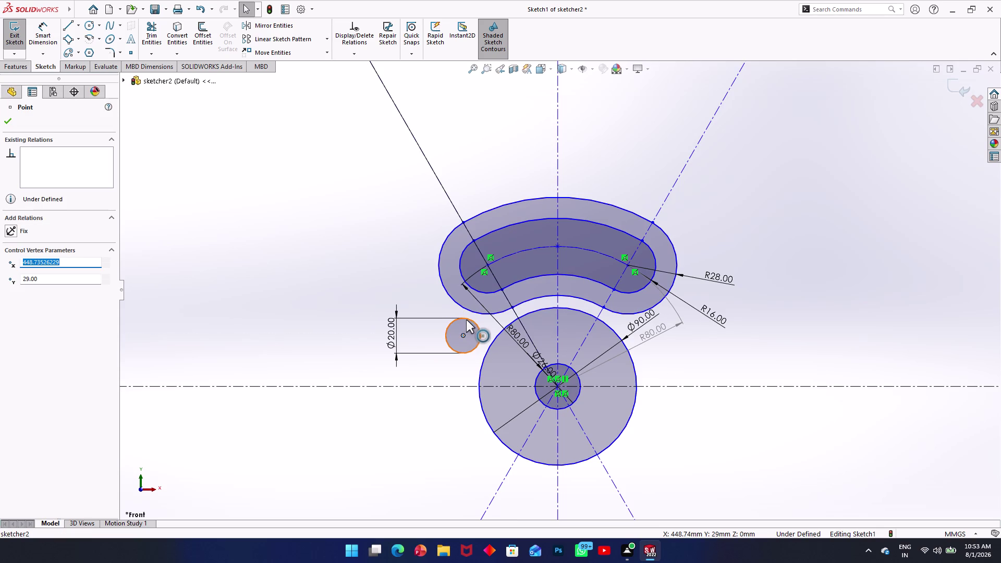
Add a Tangent relation between the Ø20 circle and the lobe's outer arc.
click(467, 319)
click(468, 310)
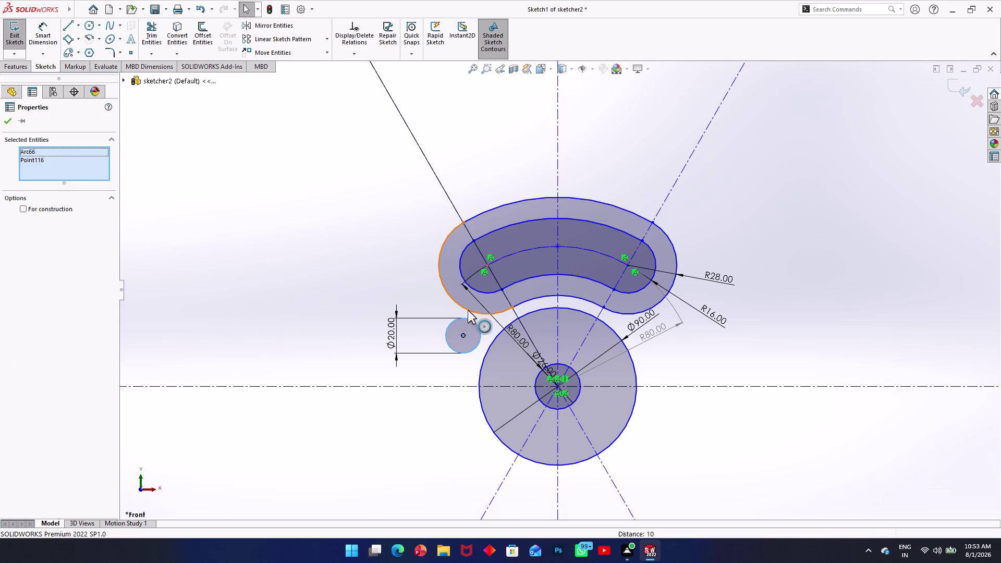
key(Escape)
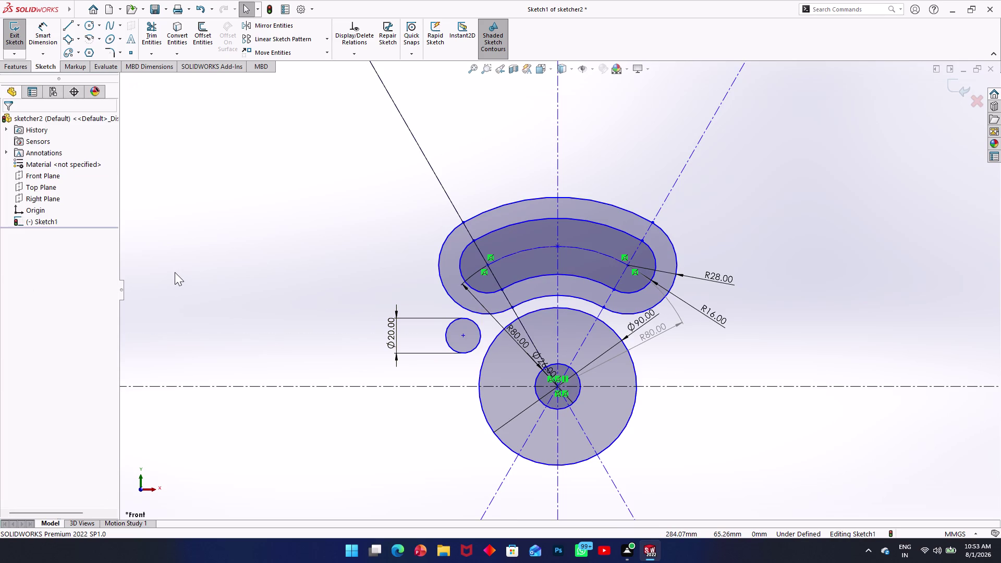
key(Escape)
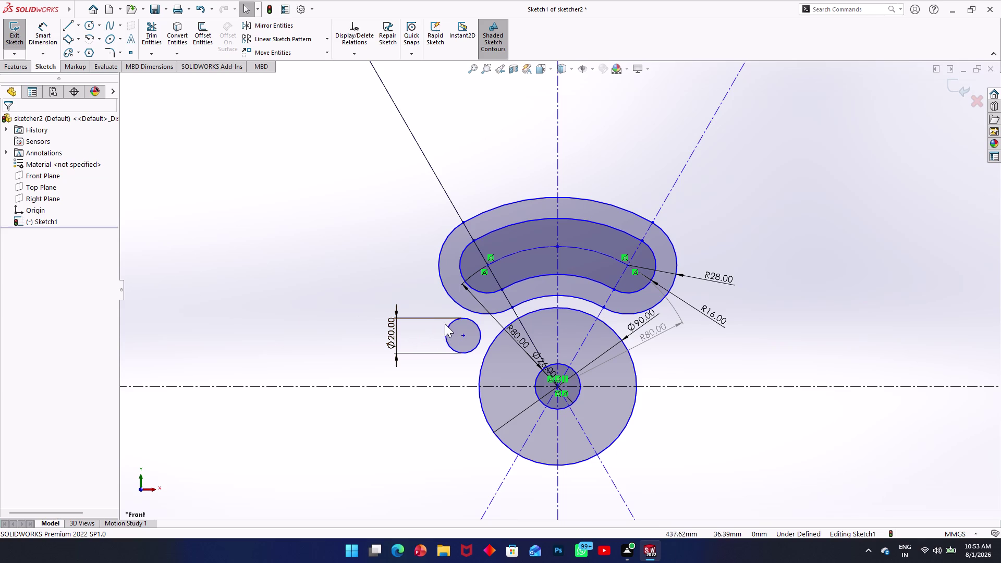
click(449, 326)
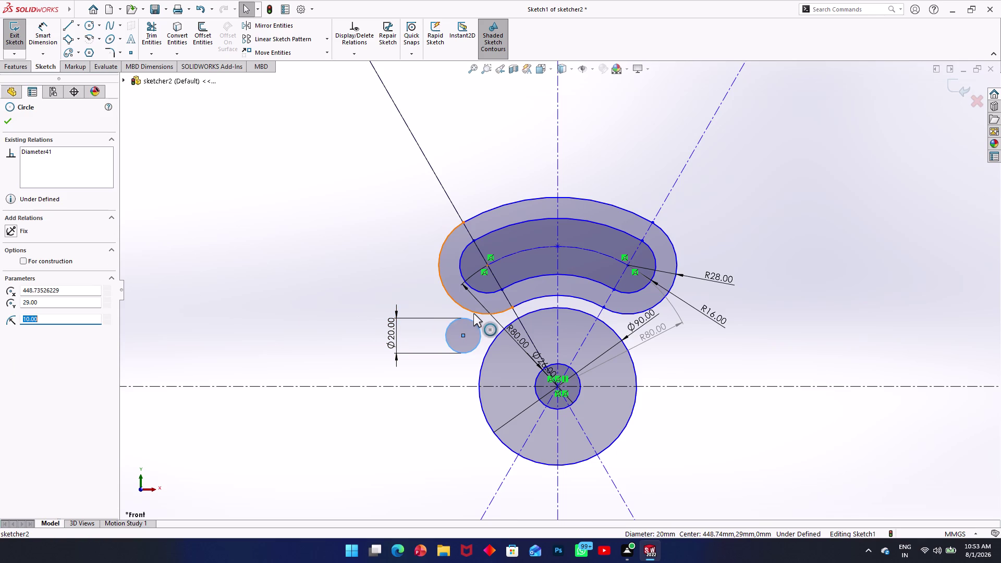
click(473, 313)
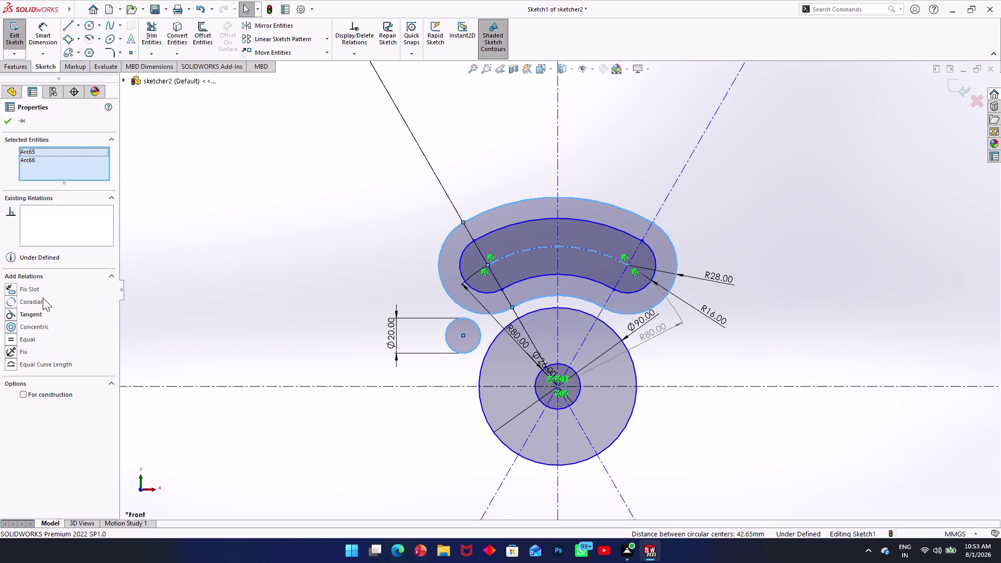
click(12, 310)
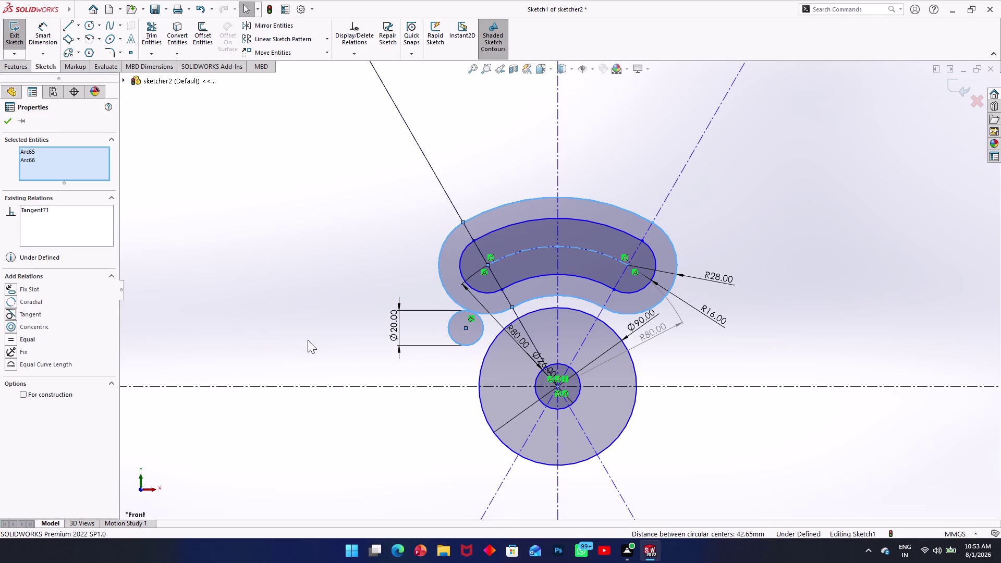
click(471, 342)
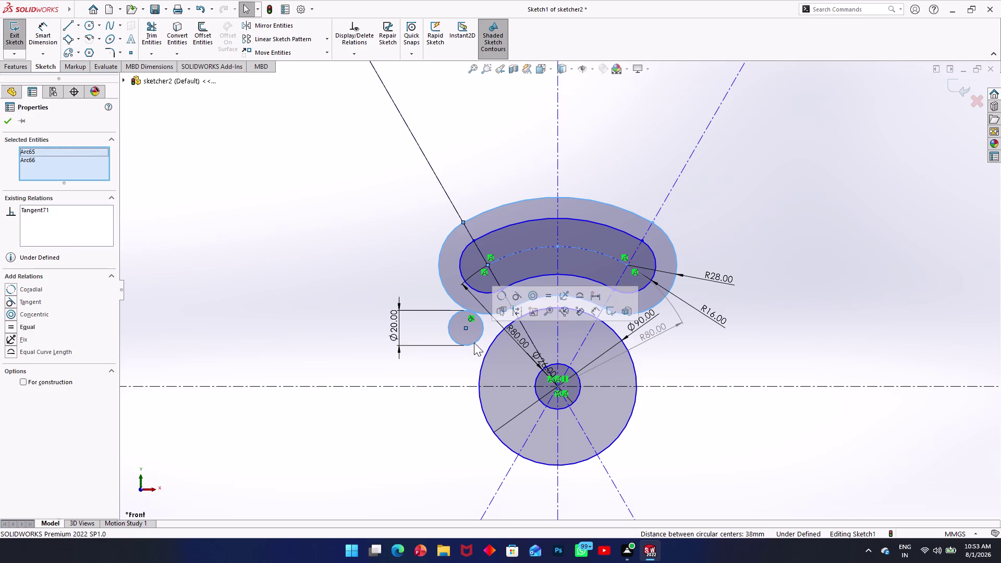
key(Escape)
key(Escape)
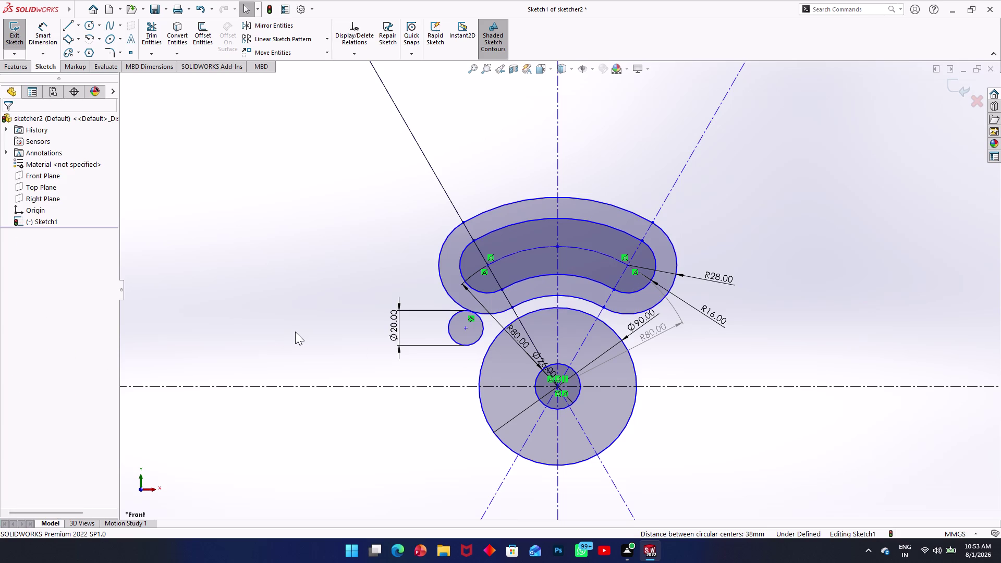
Add a Tangent relation between the Ø20 circle and the Ø90 hub circle.
click(466, 343)
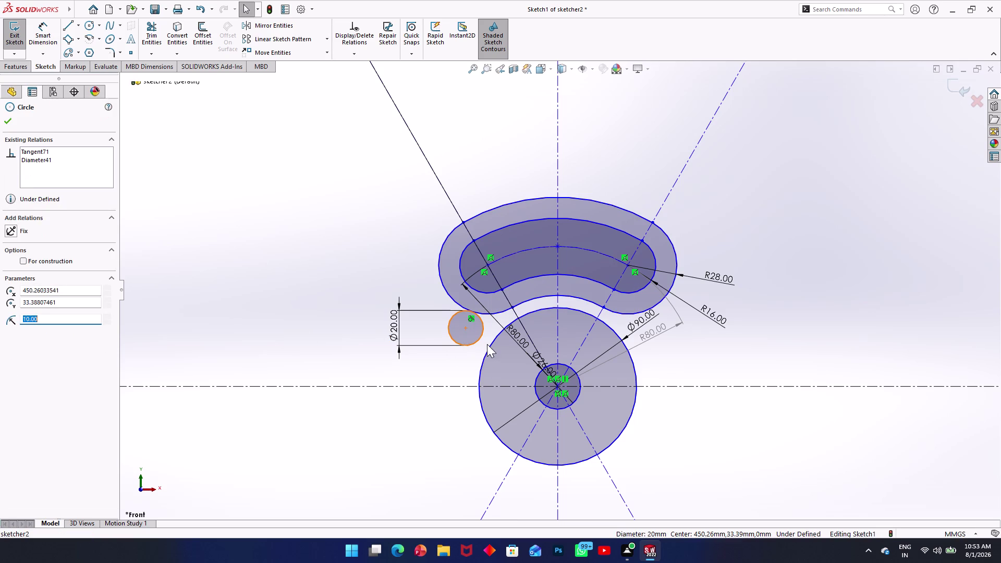
click(489, 345)
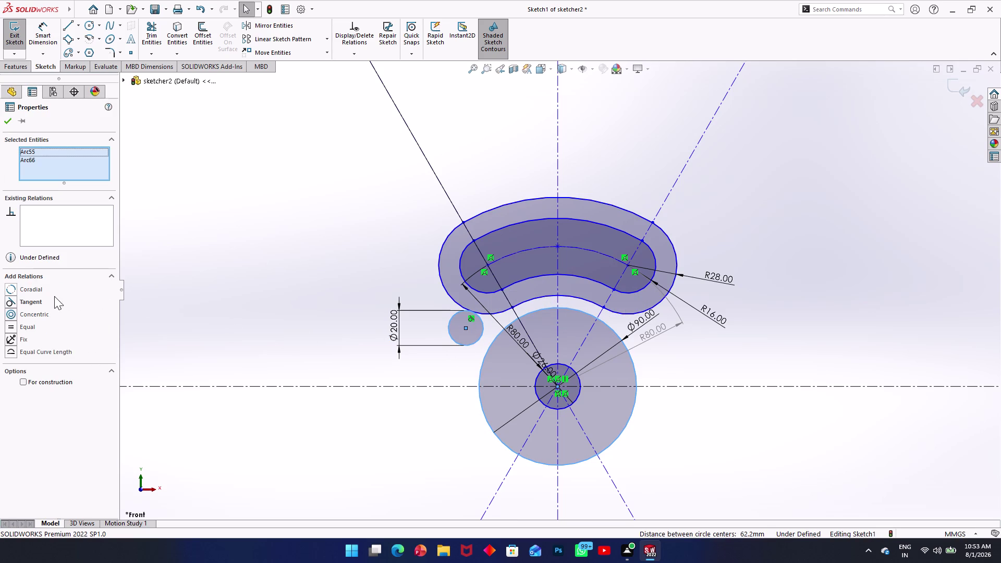
click(28, 302)
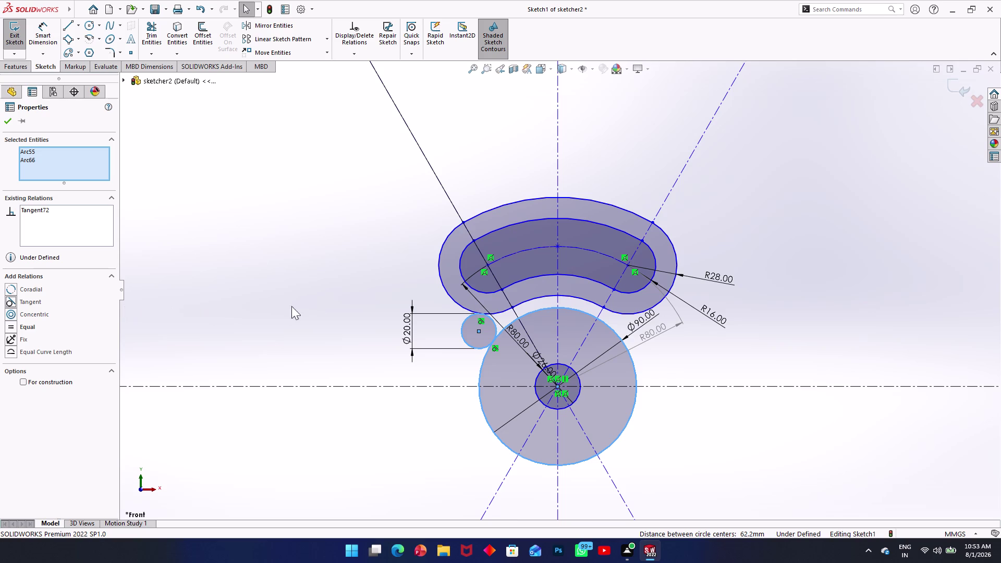
scroll(up, 3)
scroll(down, 3)
scroll(up, 3)
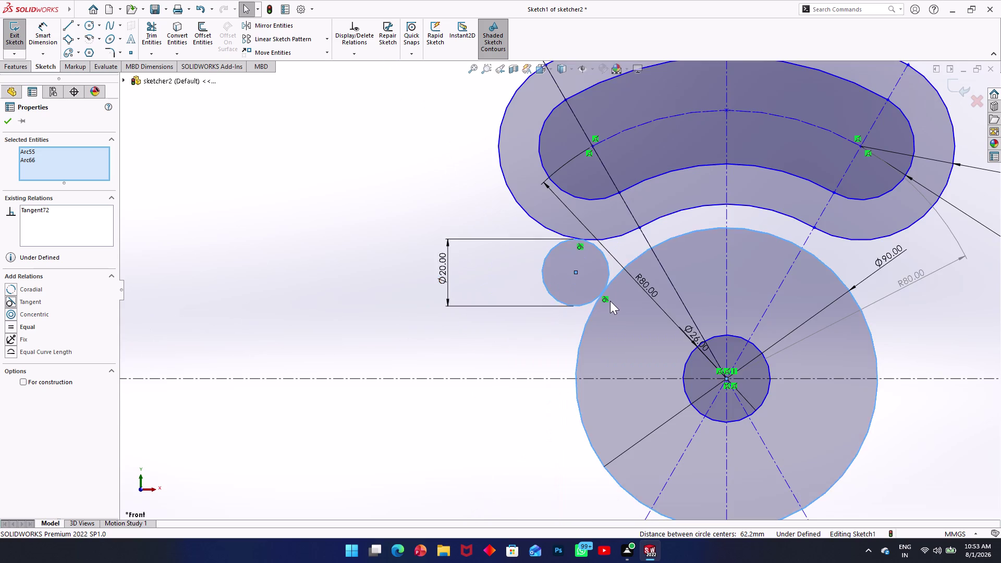
scroll(up, 3)
scroll(down, 3)
scroll(down, 3)
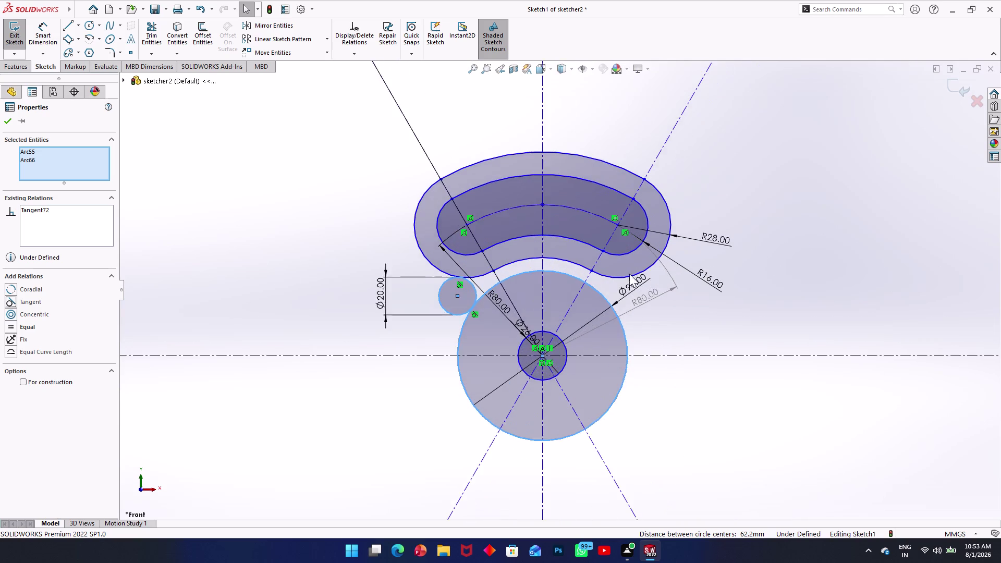
scroll(down, 3)
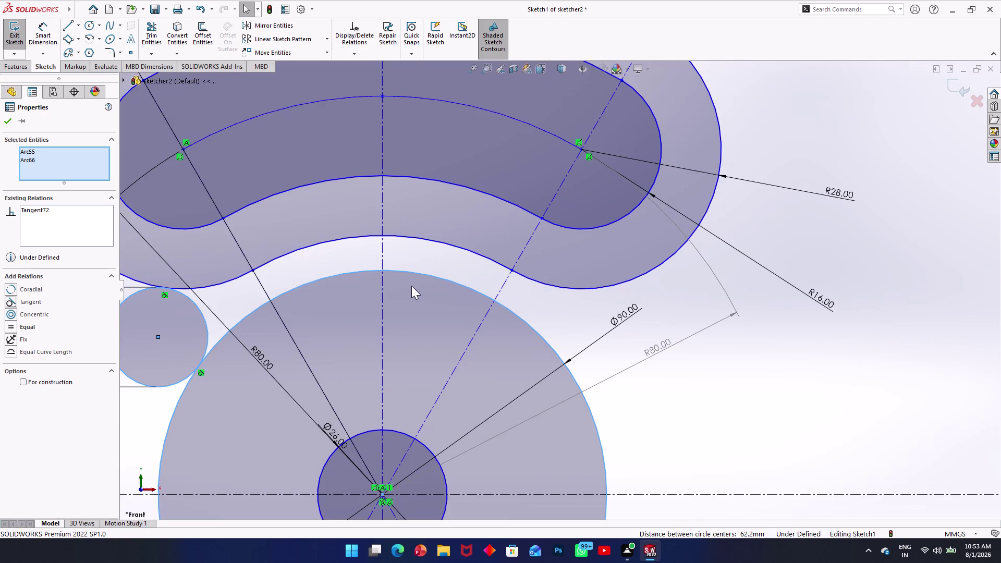
scroll(up, 3)
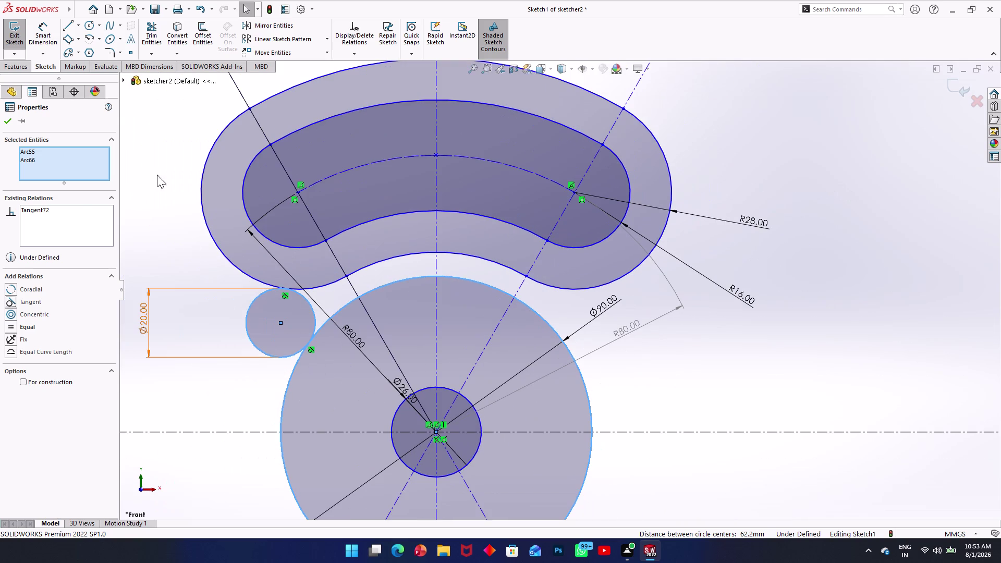
click(146, 41)
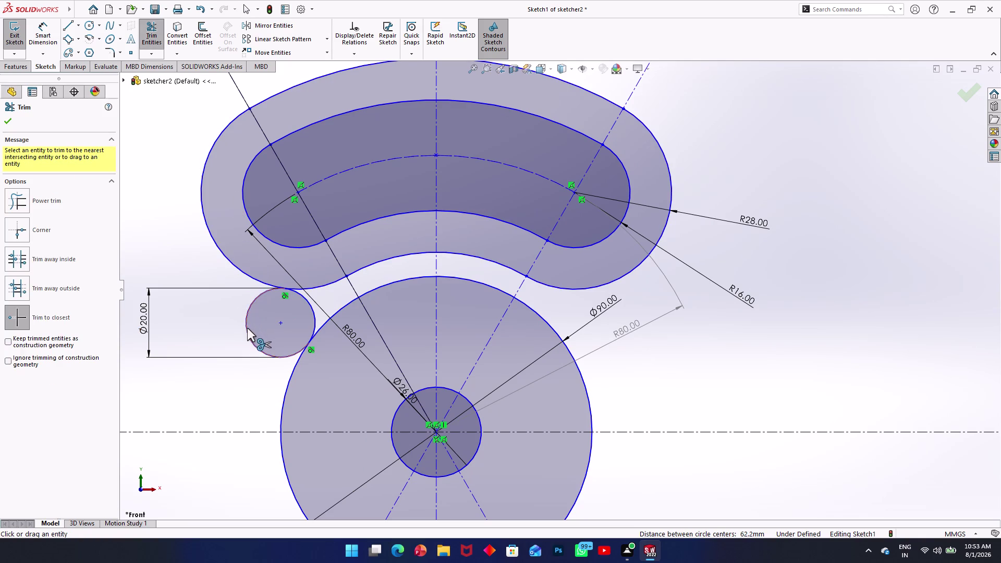
Trim the outer portion of the Ø20 circle using Trim to closest.
click(247, 327)
scroll(up, 3)
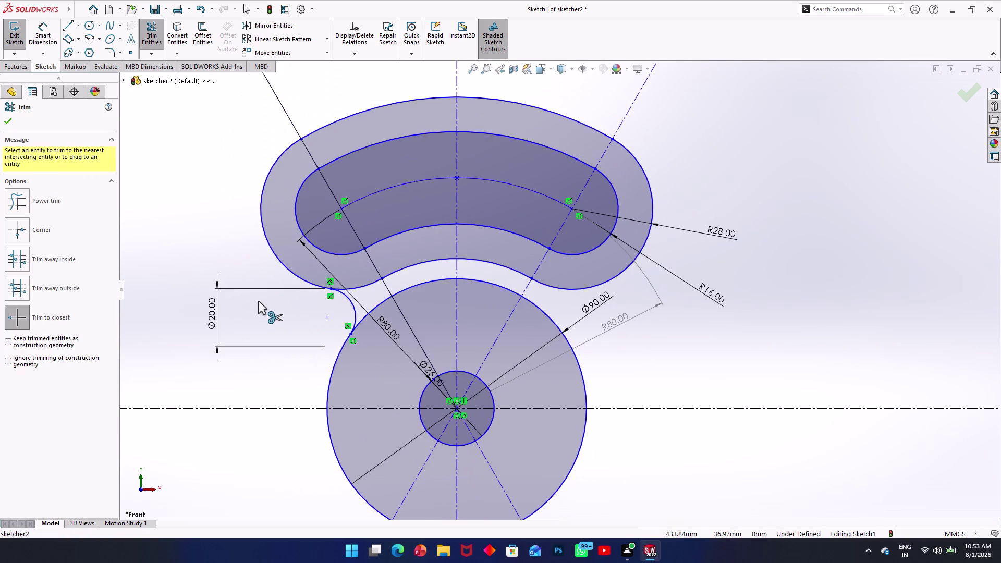
scroll(up, 3)
key(Escape)
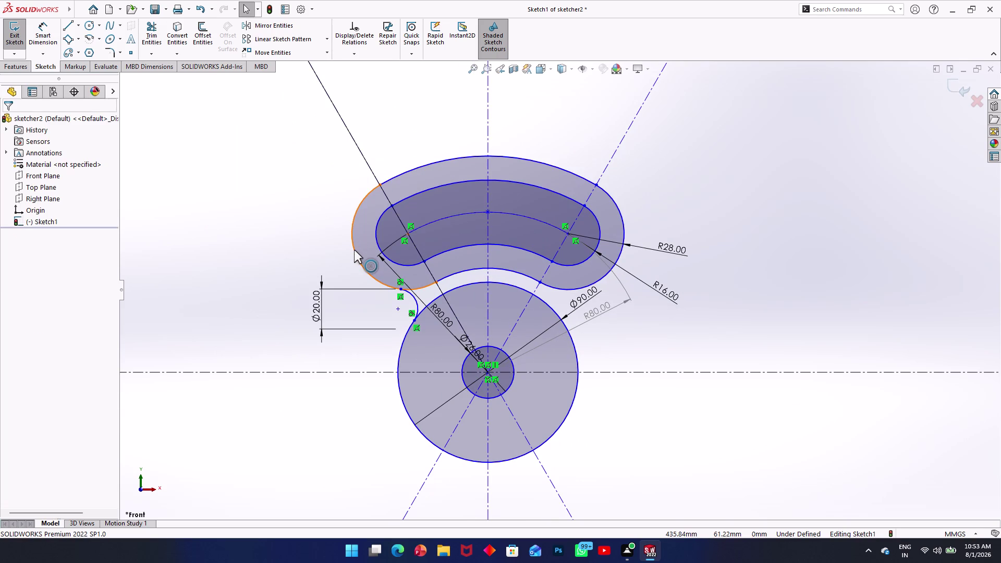
Select every arc of both lobe slots, Slot1 and Slot2, for Mirror Entities.
click(438, 165)
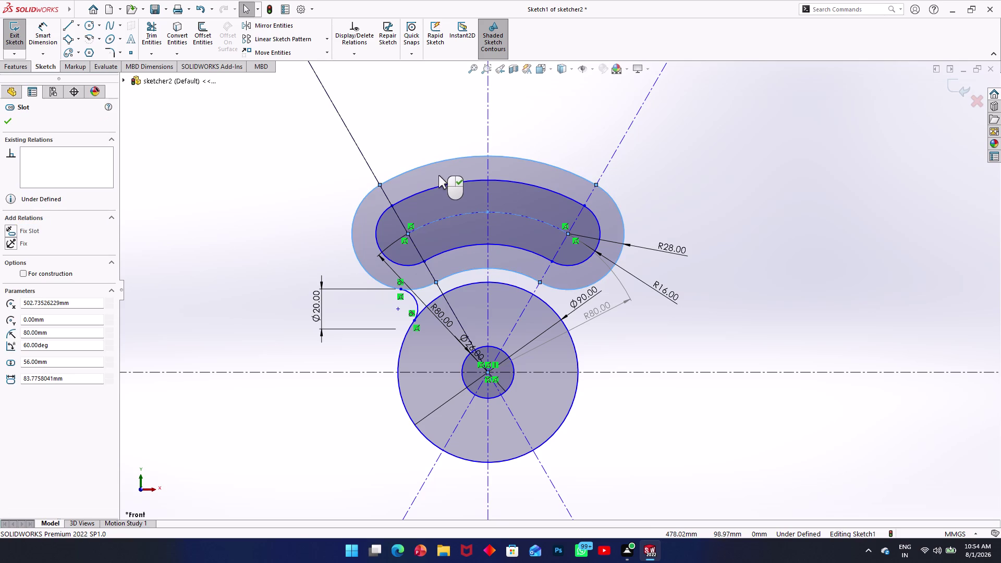
click(382, 219)
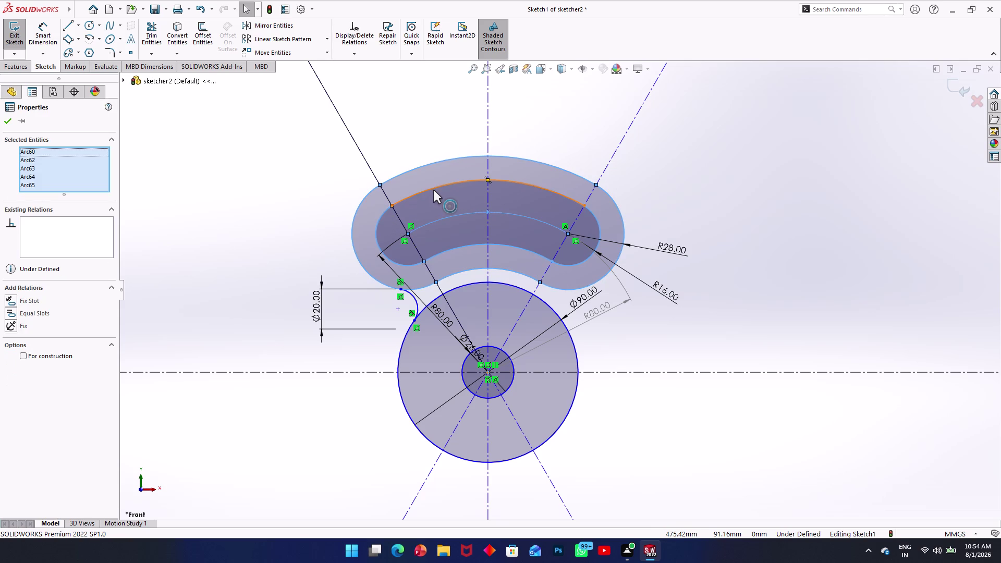
click(433, 189)
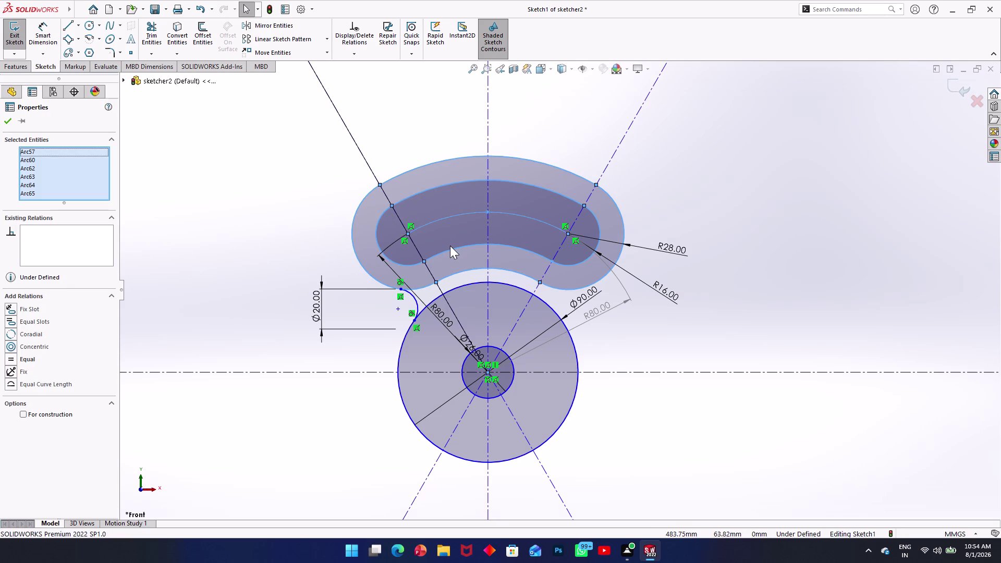
click(449, 247)
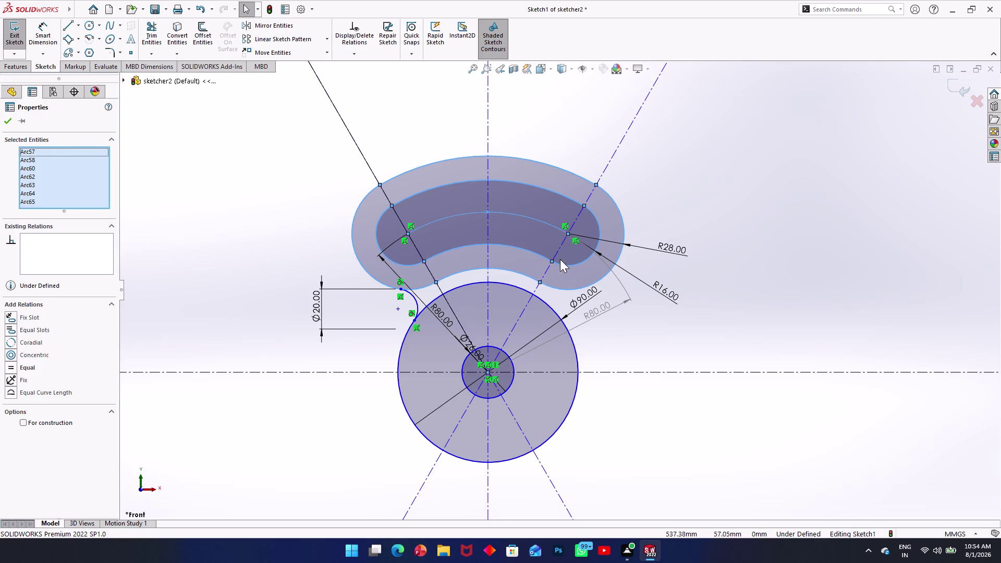
click(576, 263)
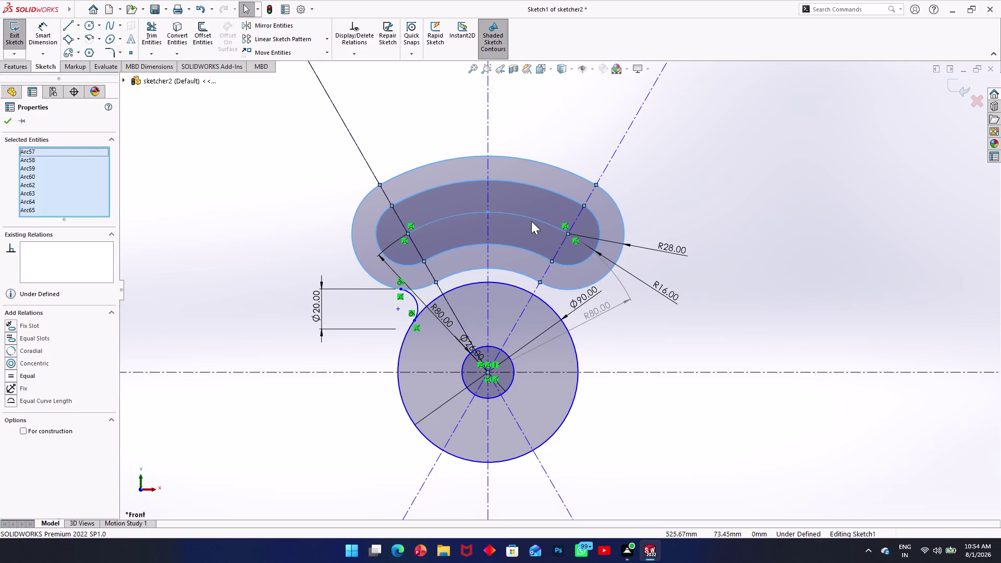
click(531, 217)
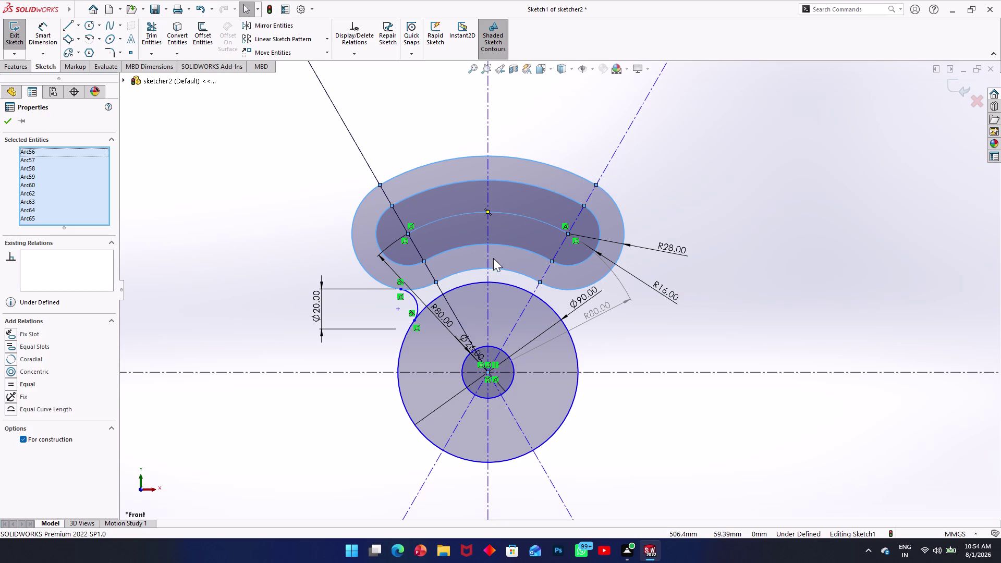
scroll(up, 3)
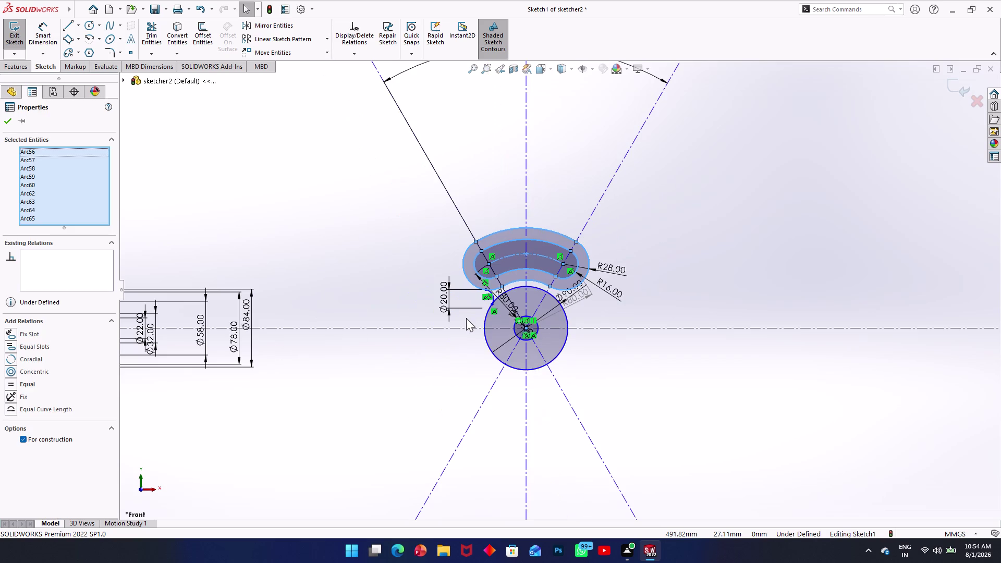
scroll(down, 3)
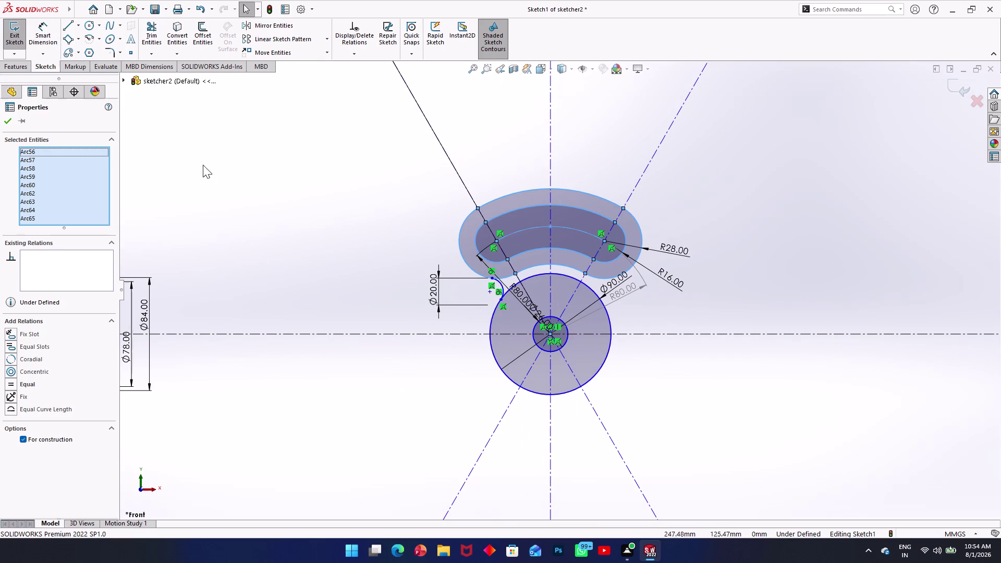
click(265, 28)
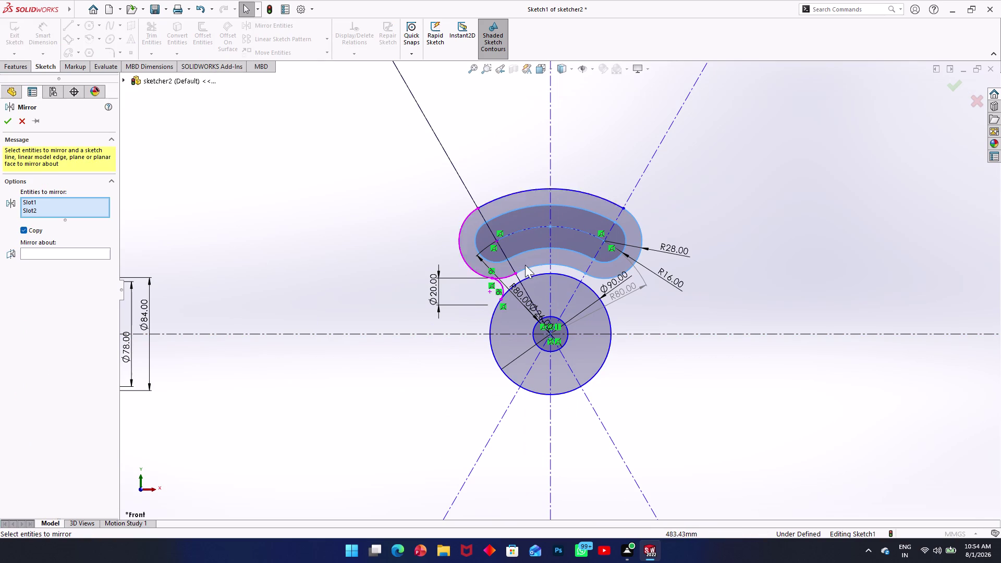
Mirror both slots plus fillet Arc66 about the horizontal centreline, with Line2 removed.
click(519, 335)
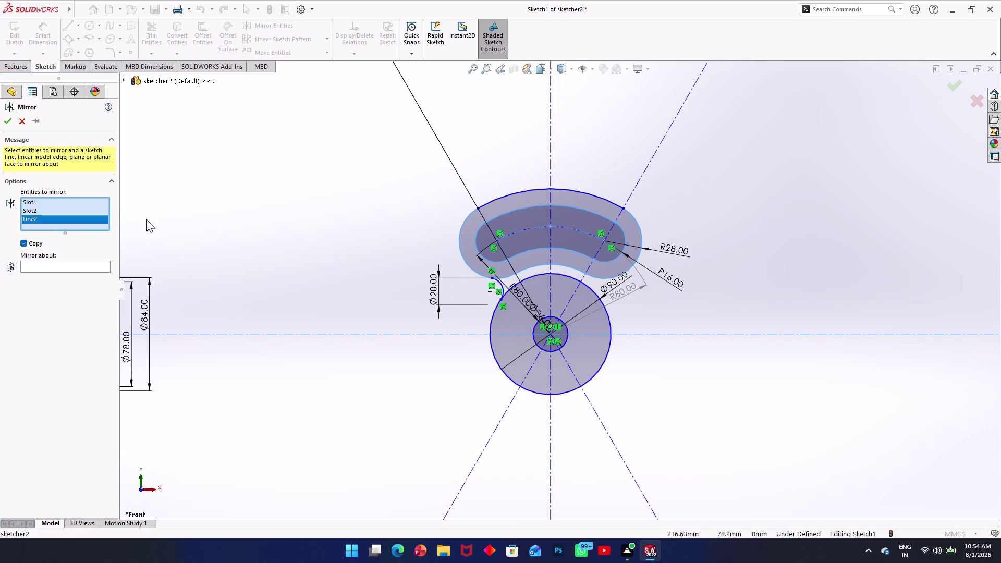
right_click(75, 219)
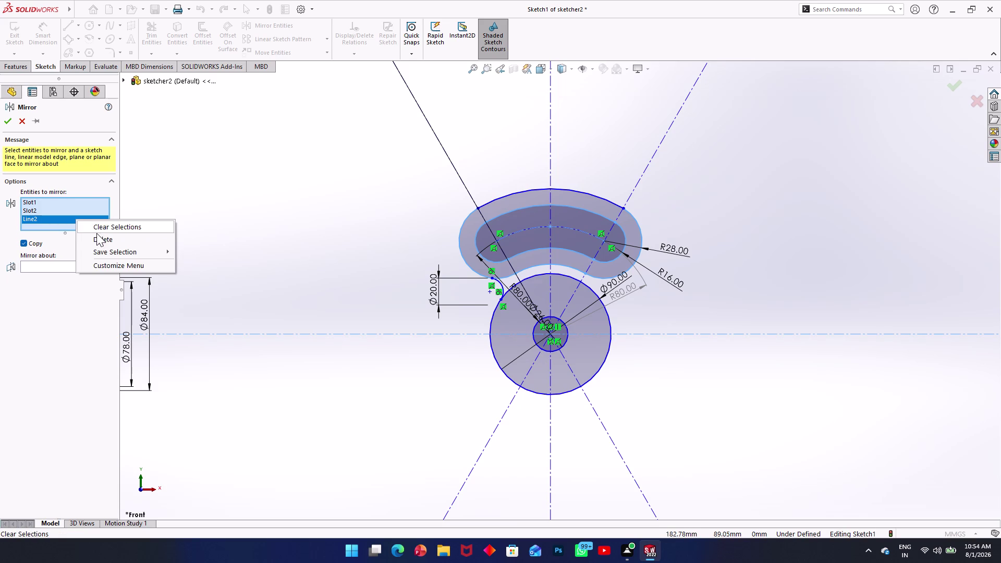
click(97, 234)
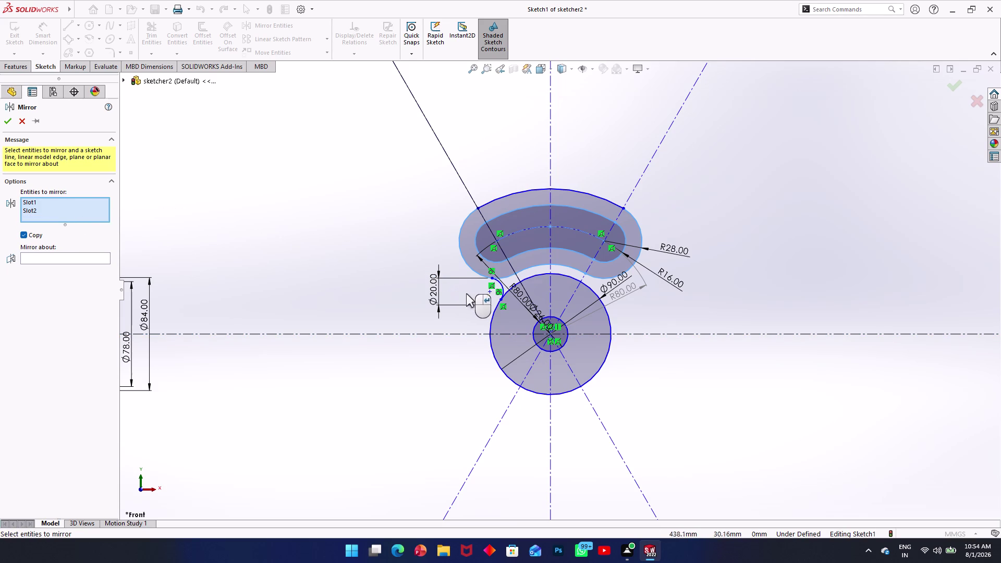
click(503, 288)
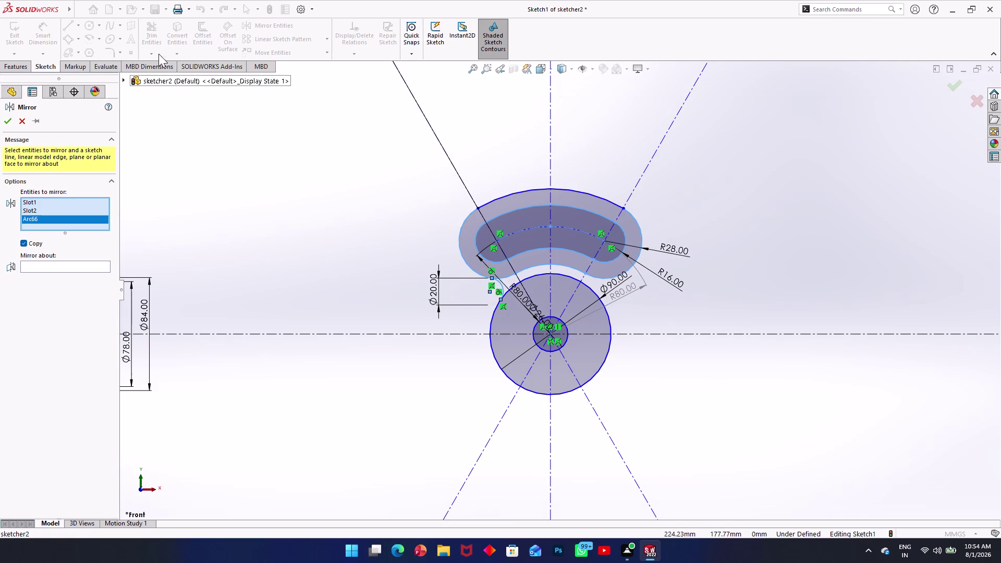
click(80, 263)
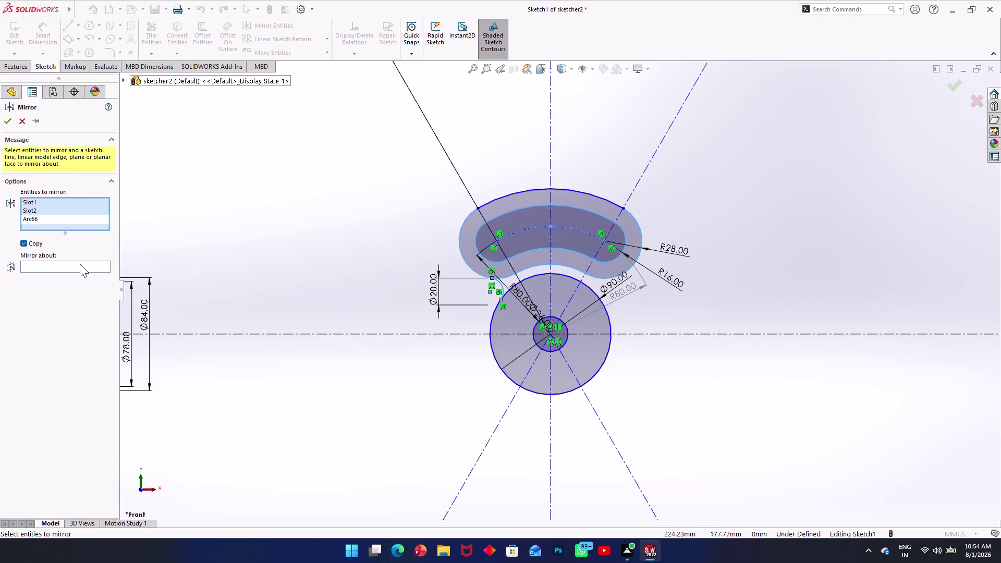
click(291, 332)
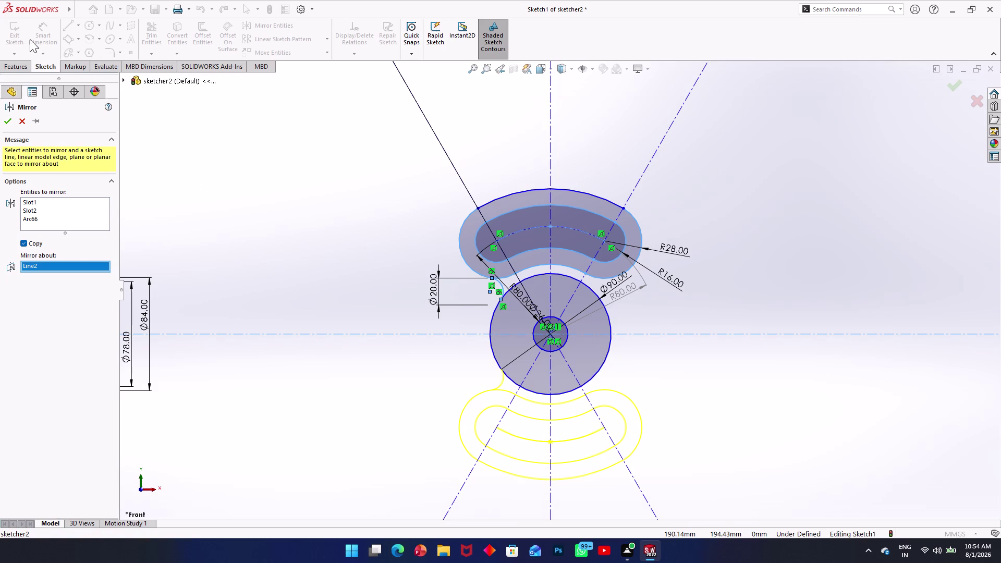
click(10, 118)
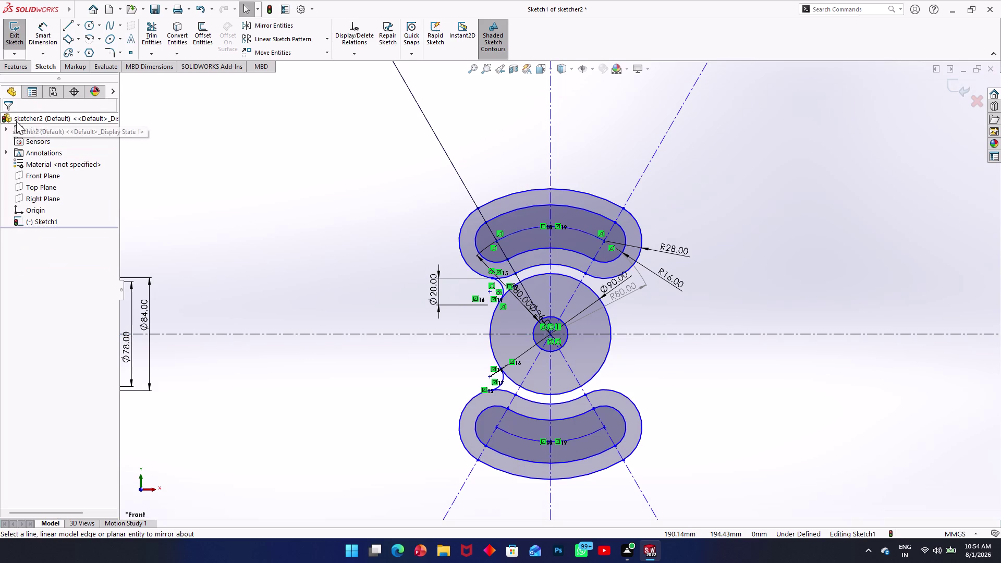
click(500, 285)
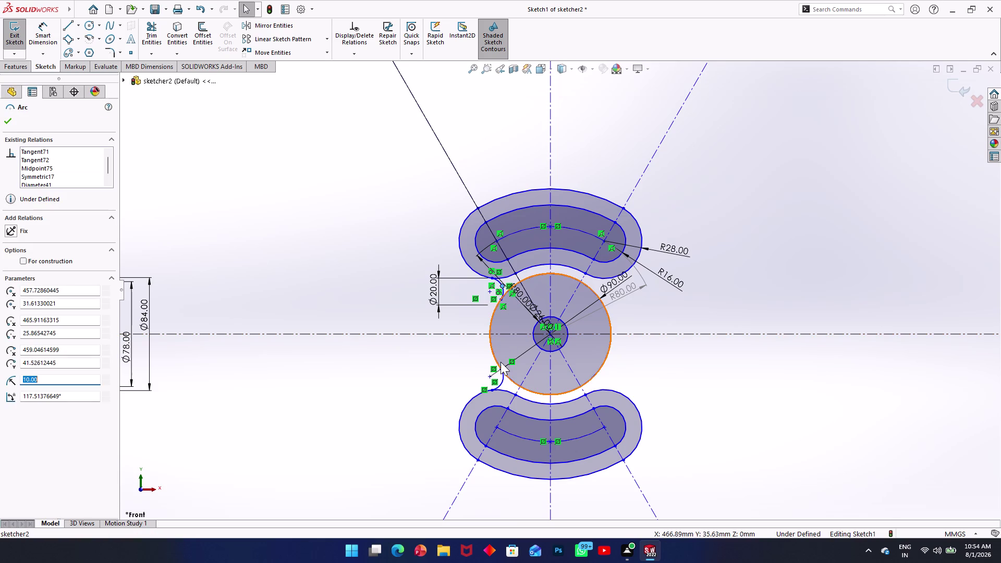
Start mirroring the fillet arc about the vertical centreline, Line16.
click(502, 377)
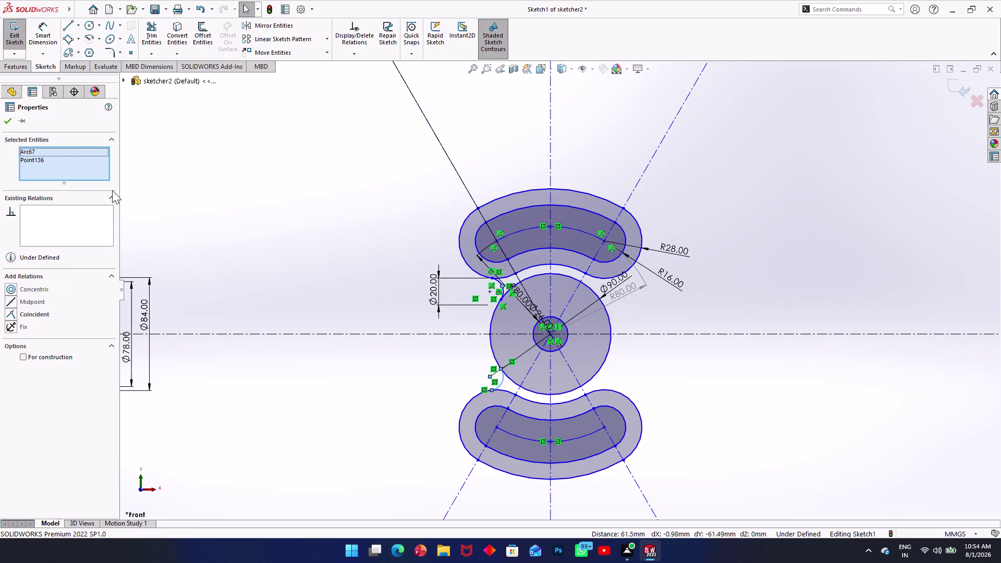
click(263, 27)
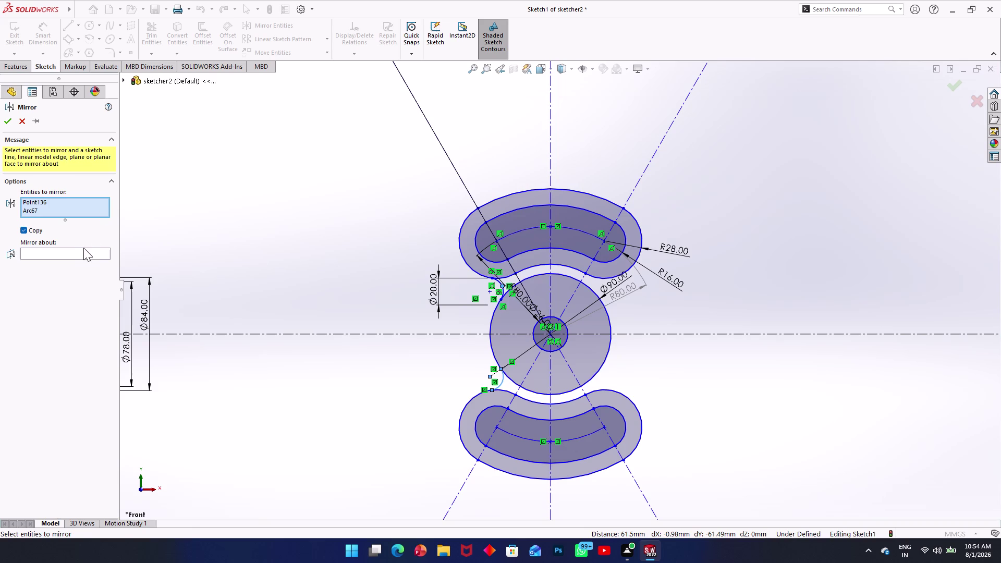
click(82, 249)
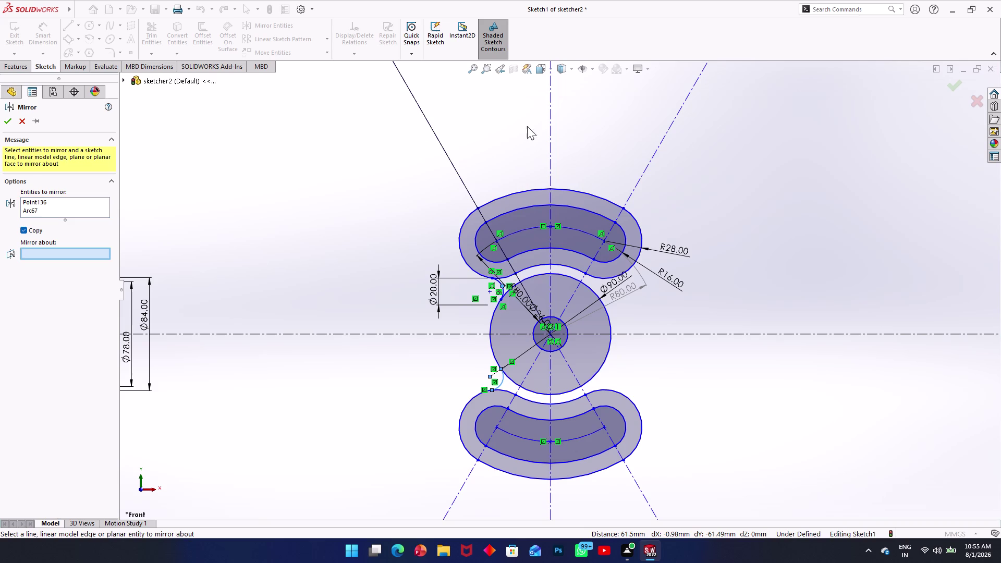
click(550, 141)
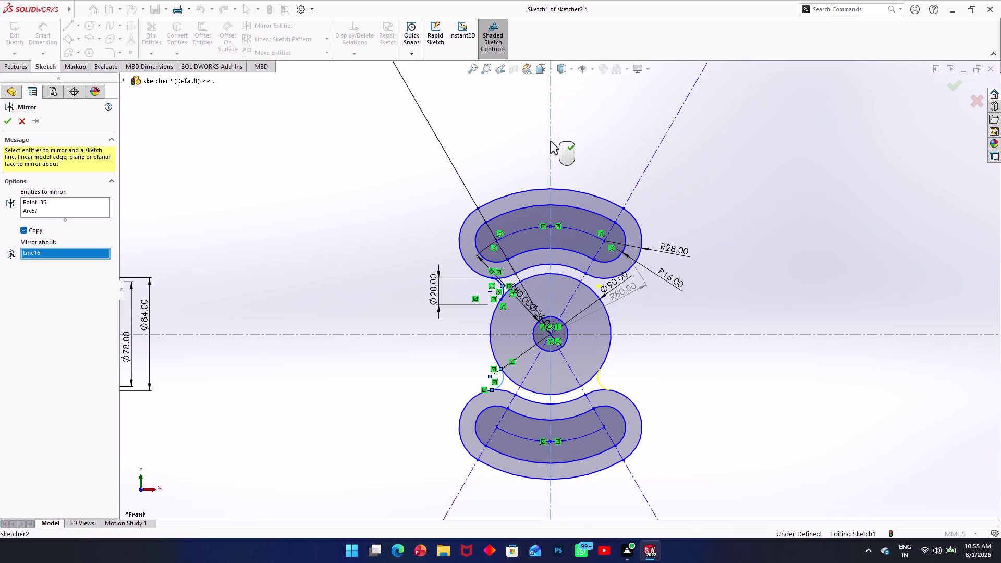
scroll(down, 3)
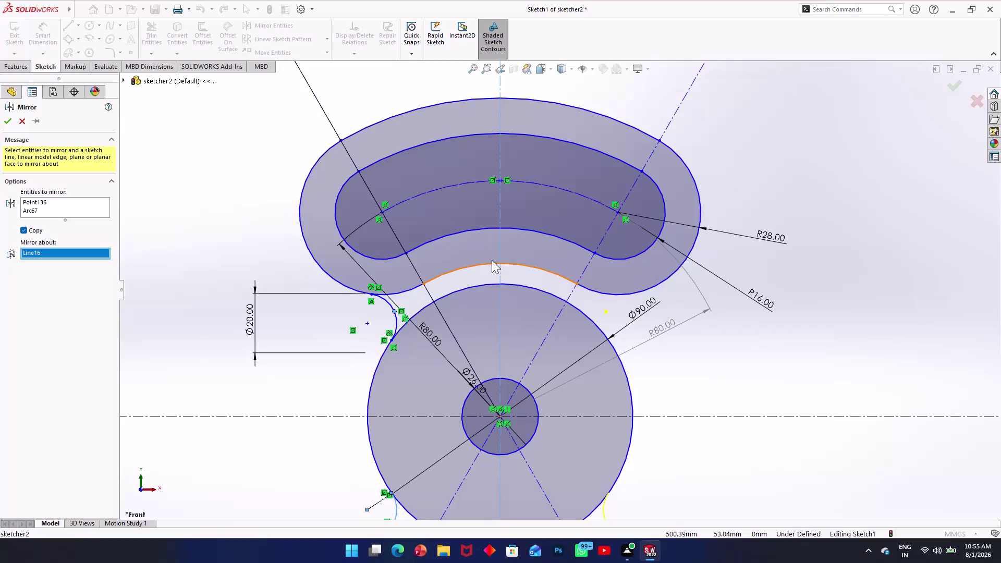
key(shift+z)
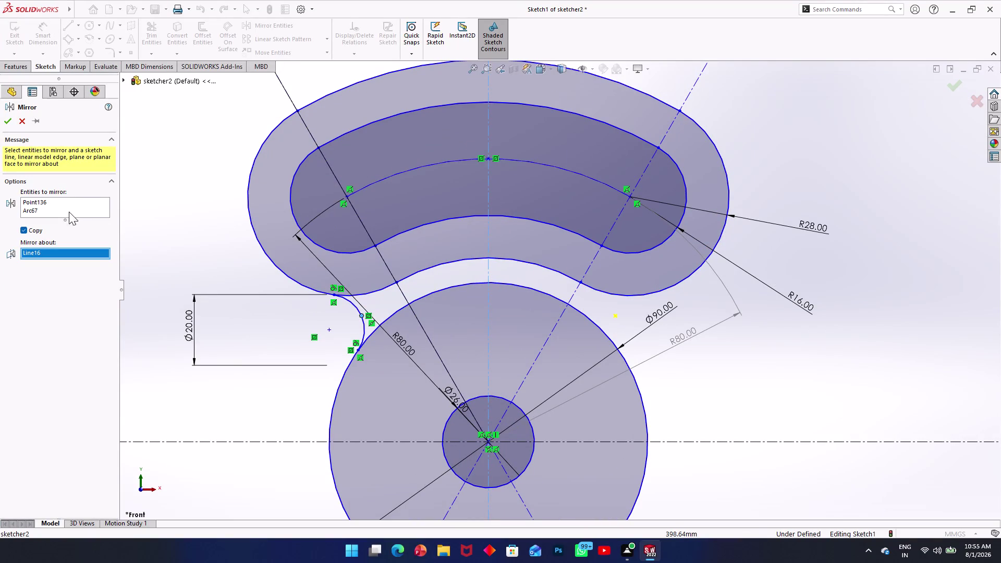
Drop the stray point, add Arc67, and apply the copied mirror.
click(33, 204)
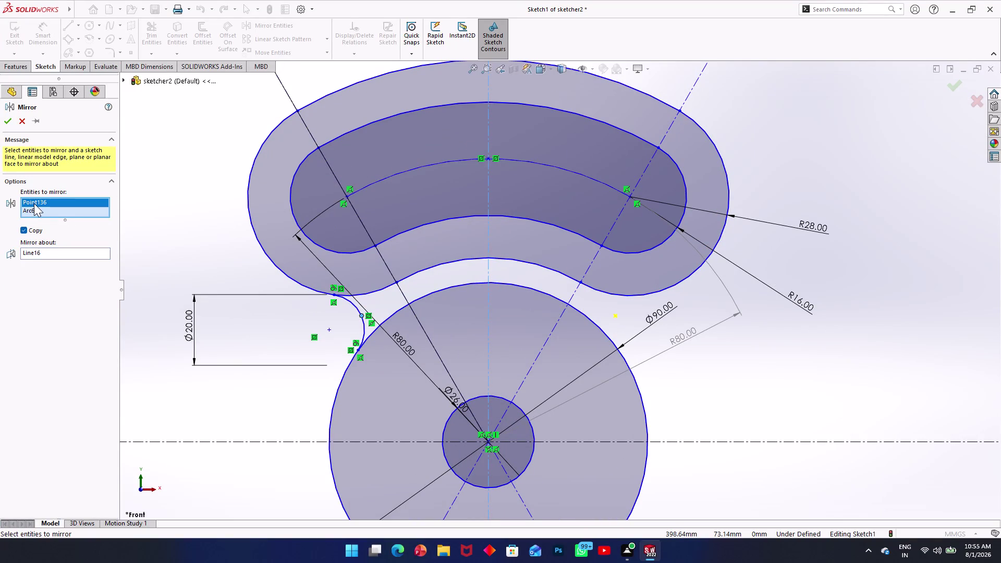
key(Delete)
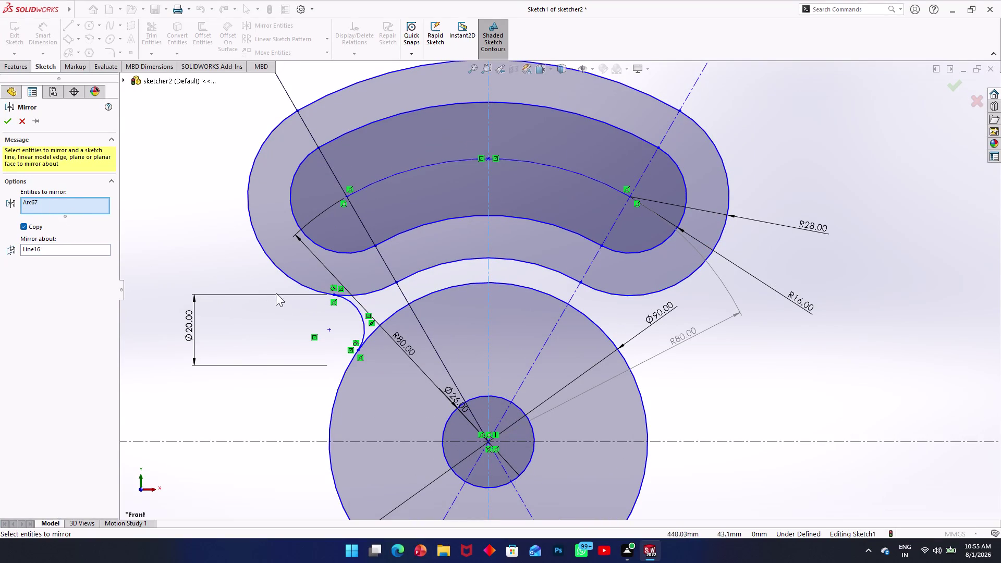
click(364, 316)
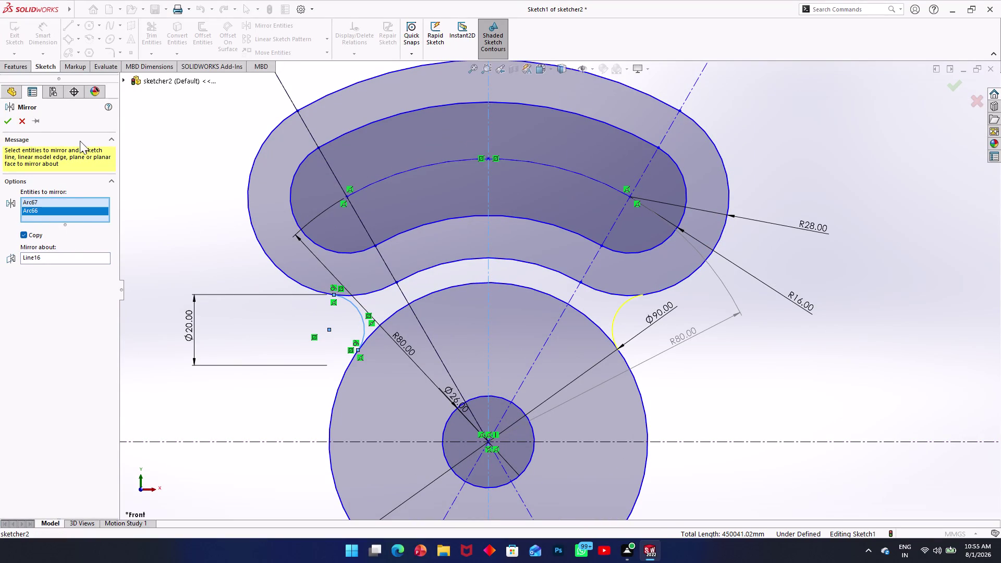
click(15, 122)
click(13, 122)
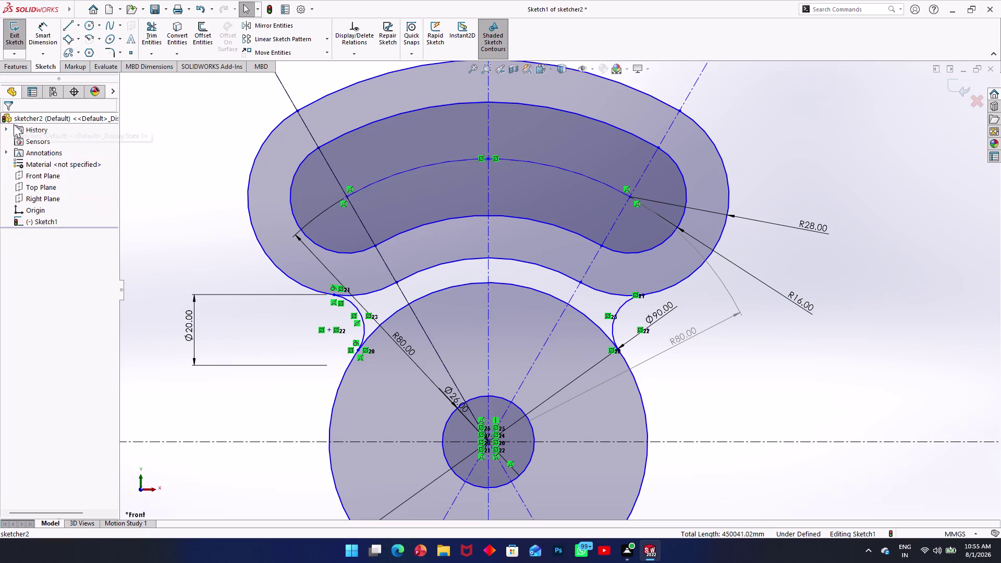
scroll(up, 3)
scroll(up, 3)
scroll(down, 3)
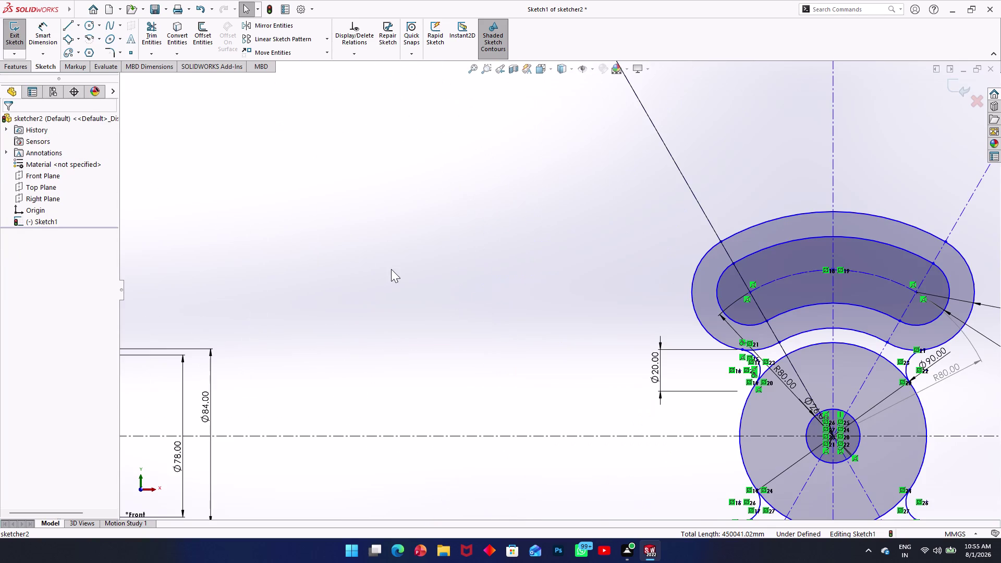
scroll(down, 3)
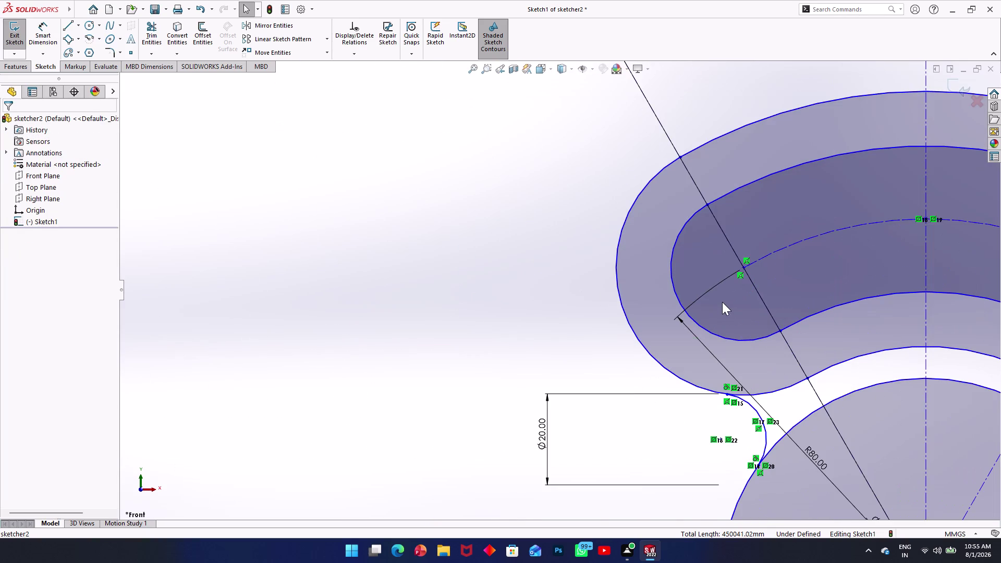
scroll(up, 3)
scroll(up, 3)
scroll(down, 3)
scroll(down, 3)
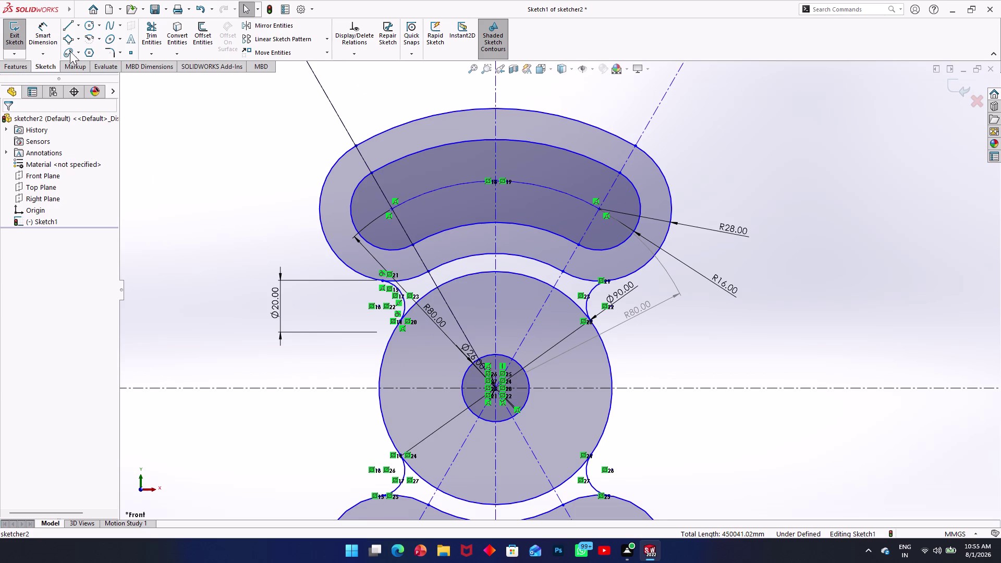
click(140, 38)
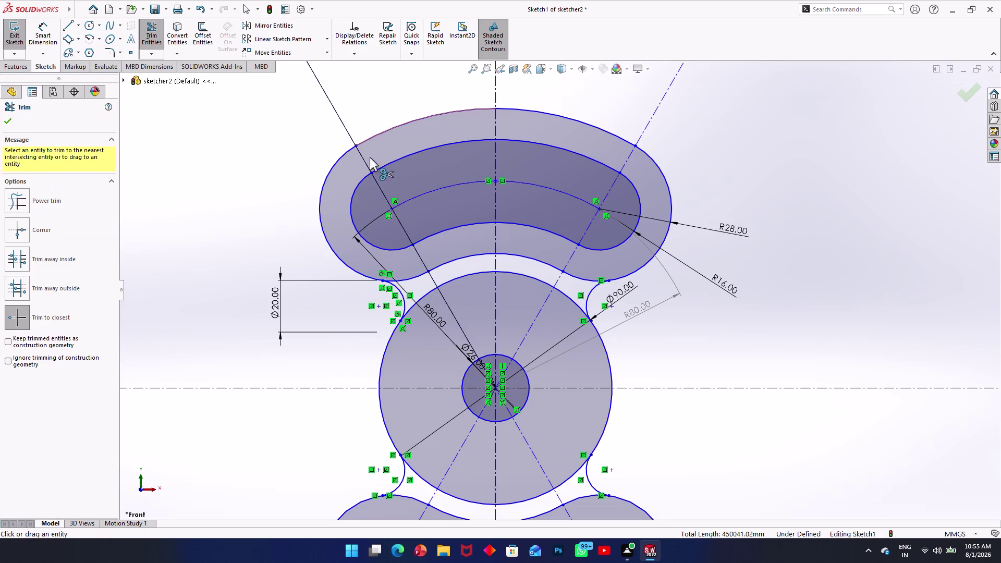
Trim away the upper lobe's hub-facing outline and leftover arc pieces.
click(467, 256)
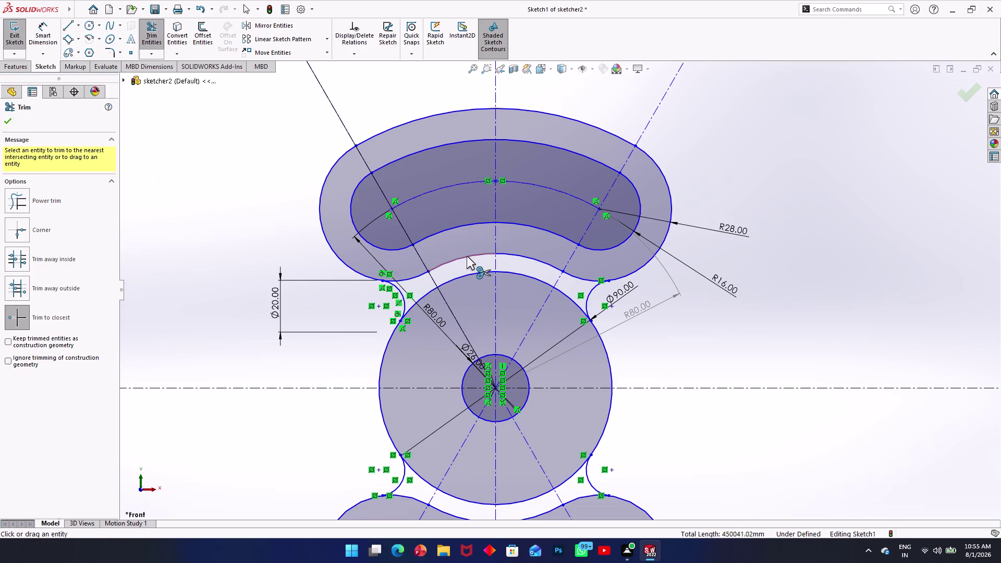
click(515, 273)
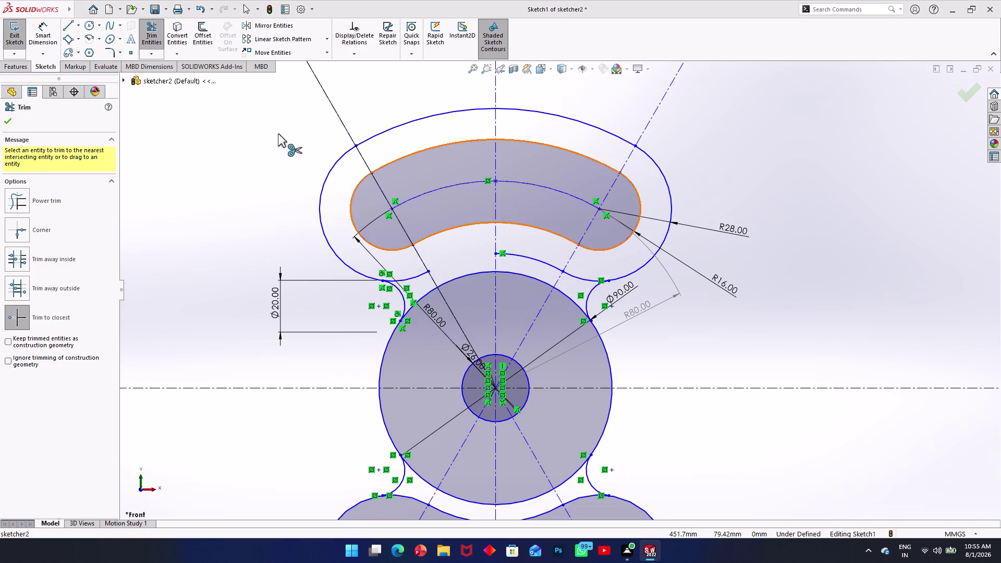
click(417, 274)
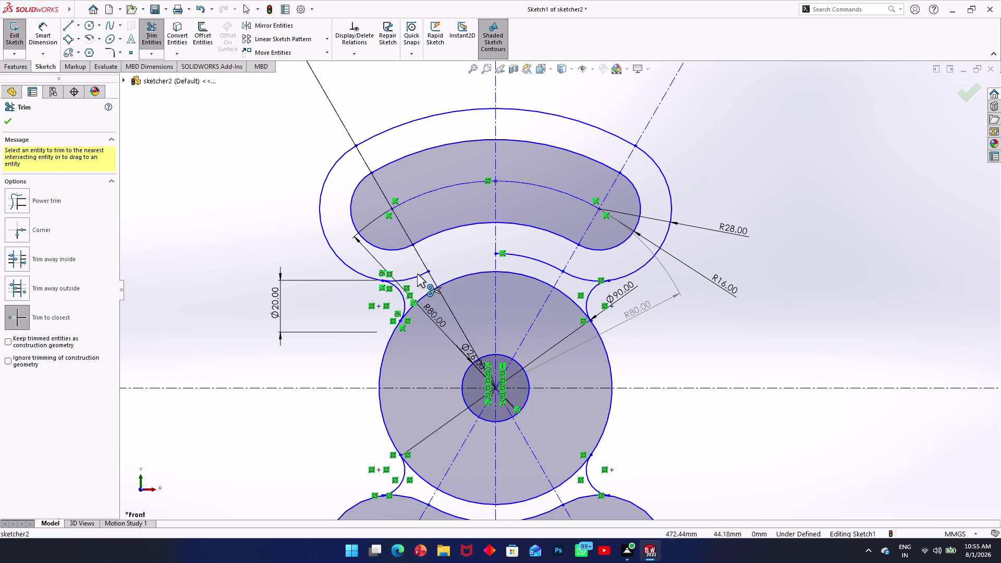
click(518, 257)
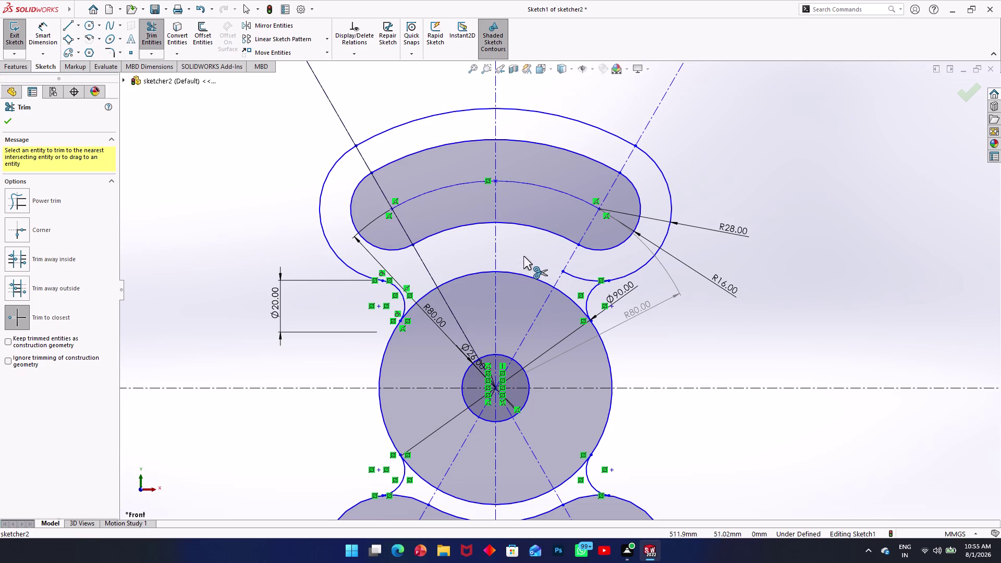
click(572, 276)
scroll(up, 3)
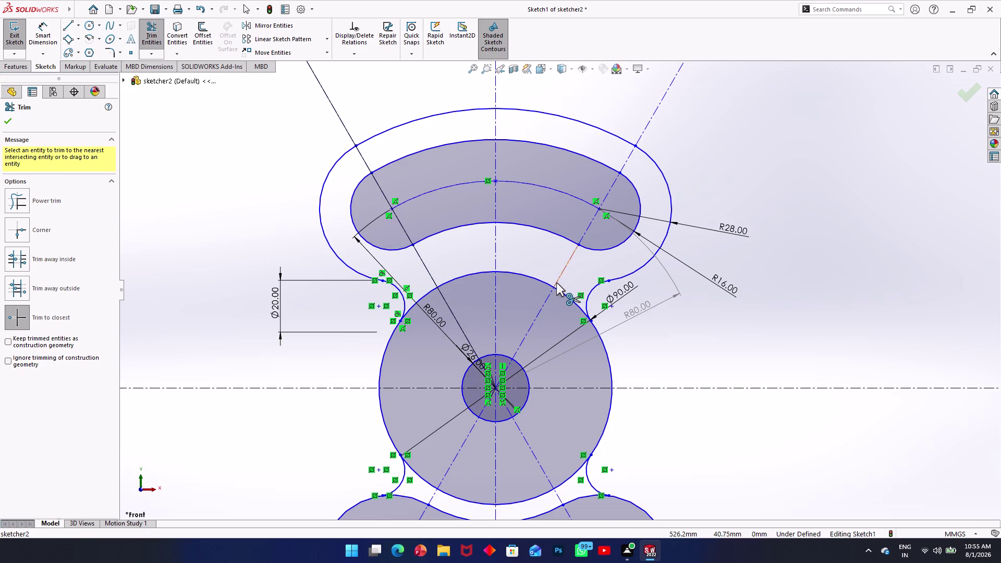
scroll(up, 3)
scroll(down, 3)
scroll(down, 3)
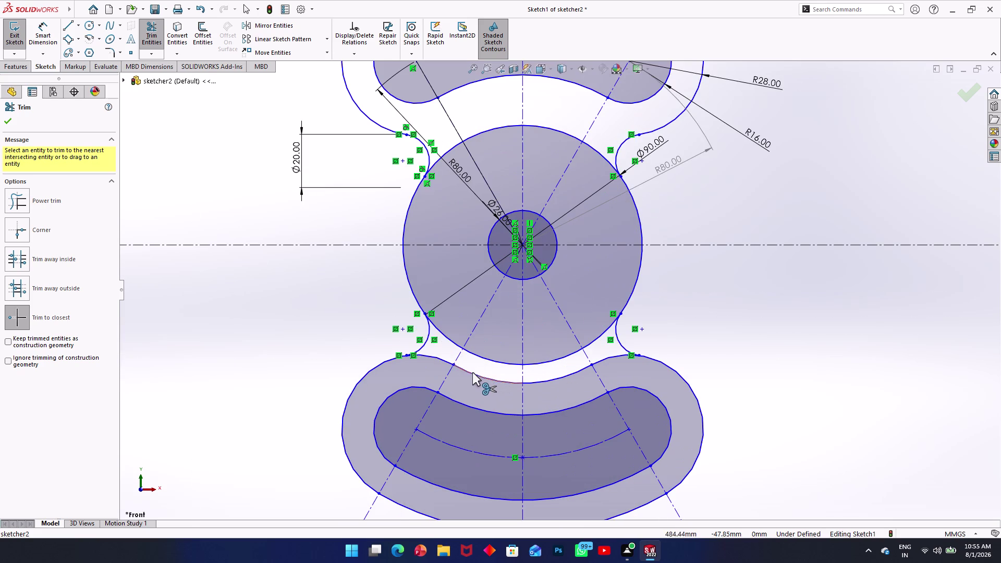
Trim the lower lobe's hub-facing outline, accepting the slot warning.
click(472, 373)
click(521, 276)
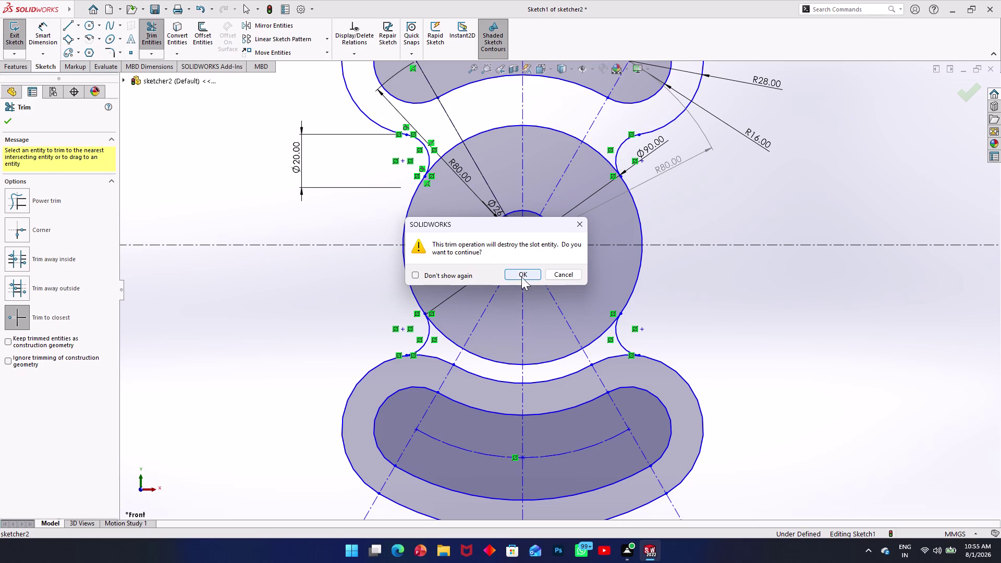
click(442, 358)
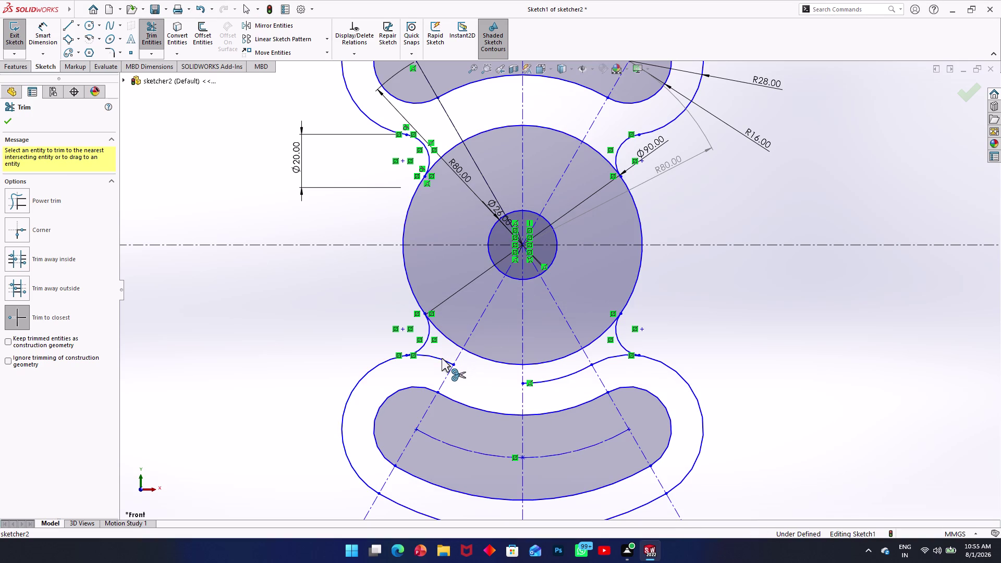
click(545, 382)
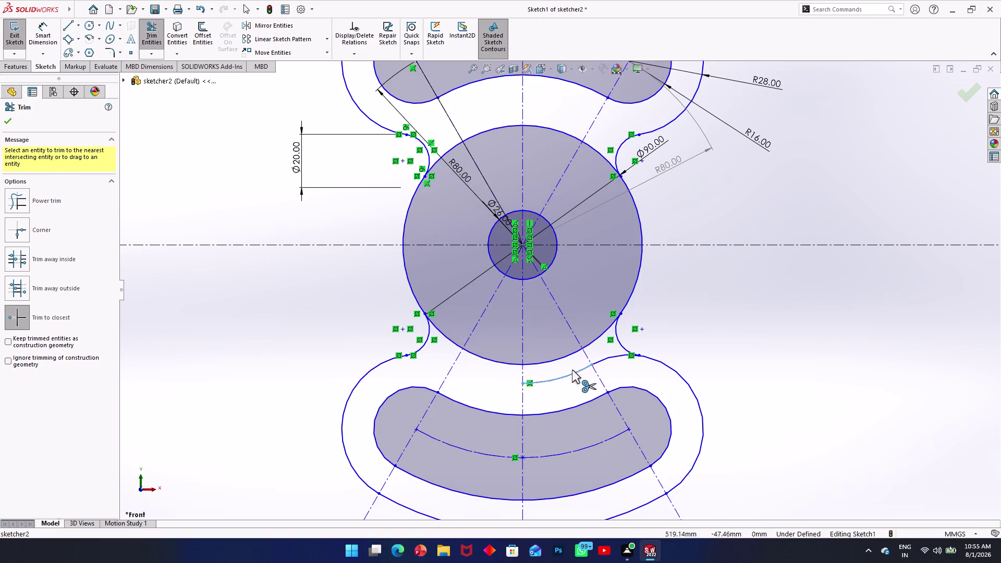
click(599, 361)
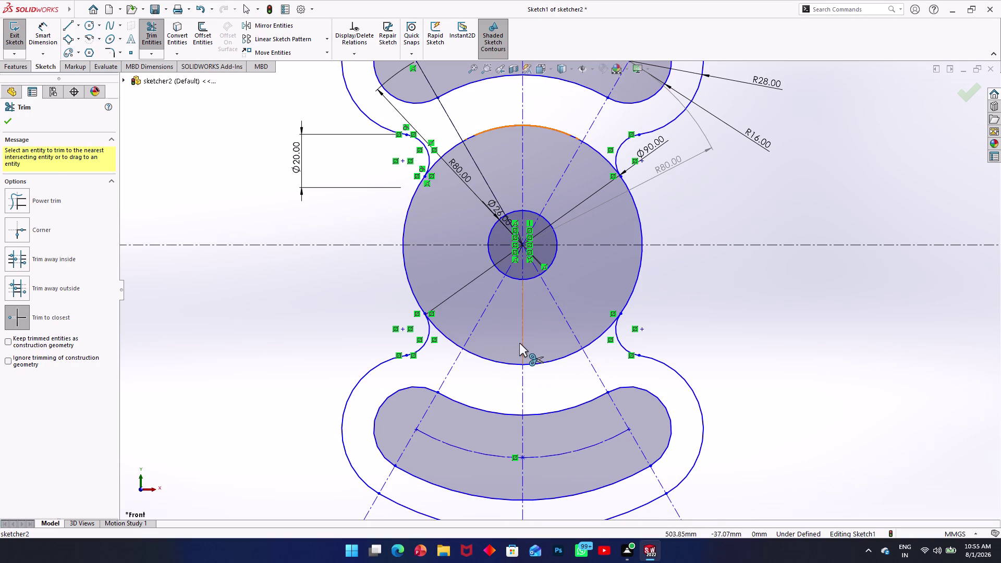
scroll(up, 3)
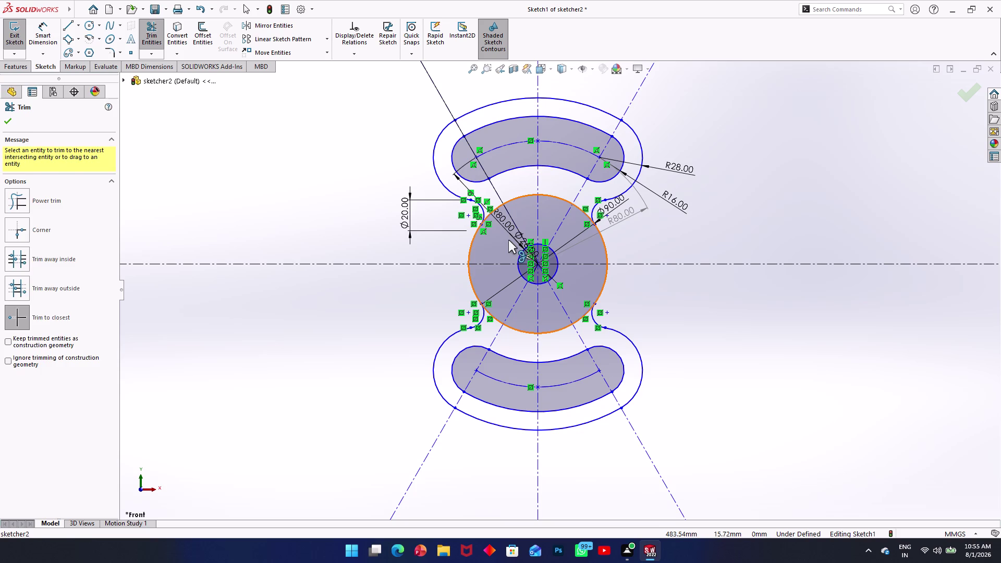
key(Escape)
key(Escape)
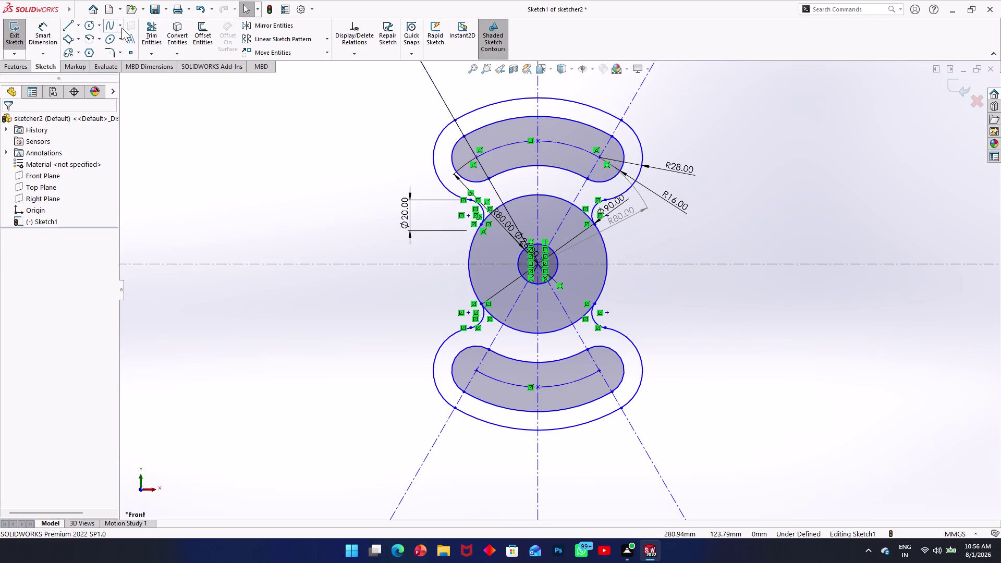
Trim away the Ø90 hub circle's arcs between the fillets above and below the hub.
click(146, 30)
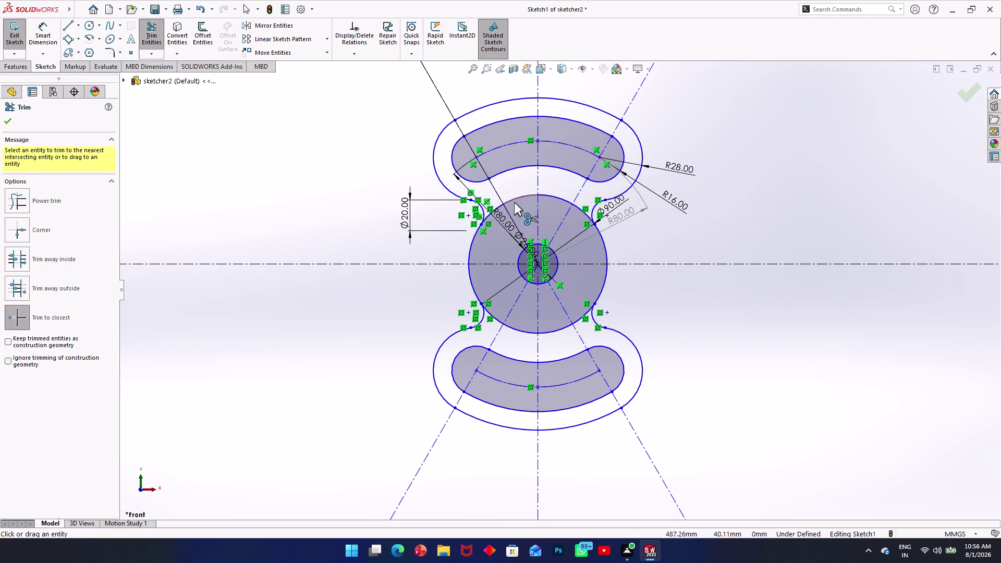
click(515, 199)
click(499, 205)
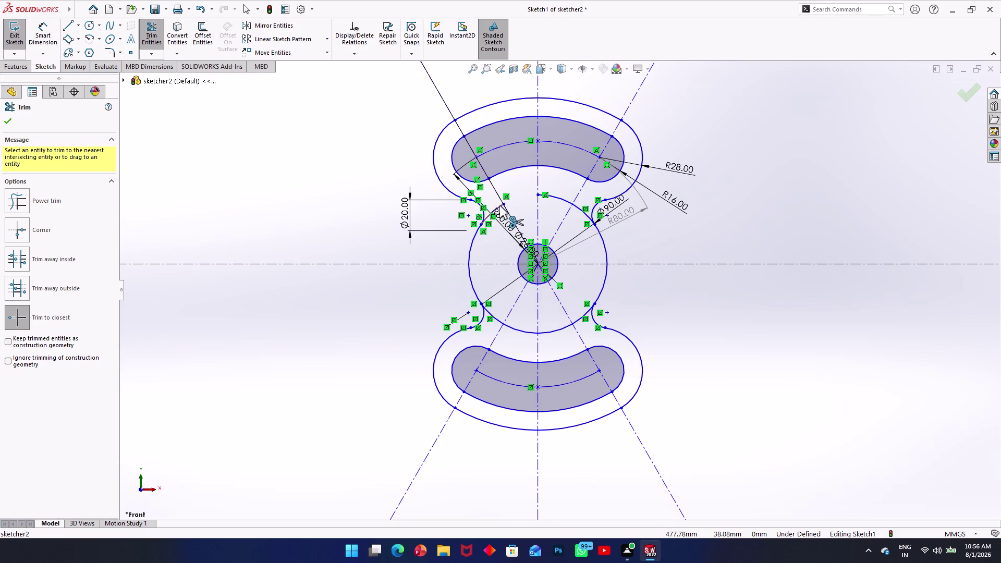
click(556, 198)
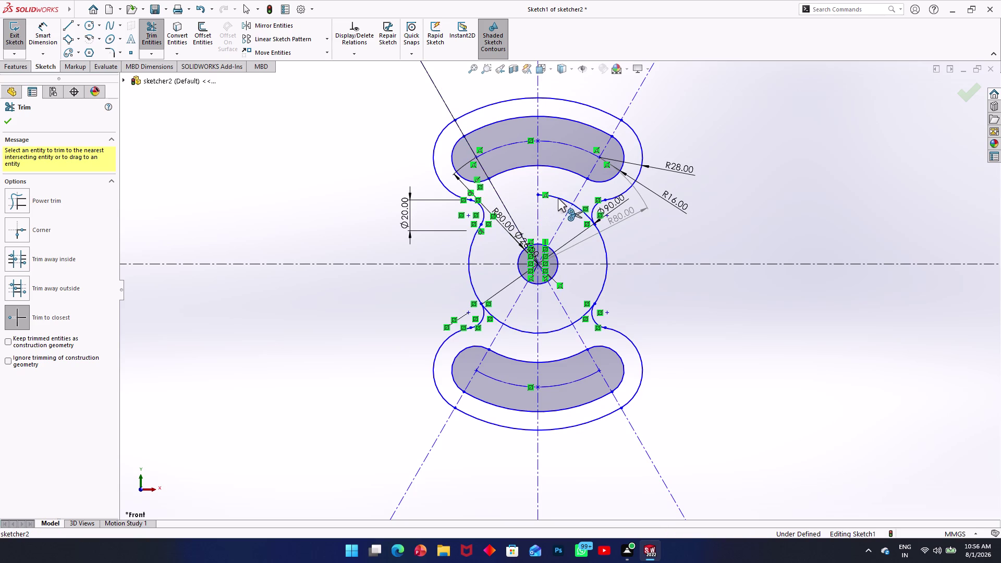
click(580, 207)
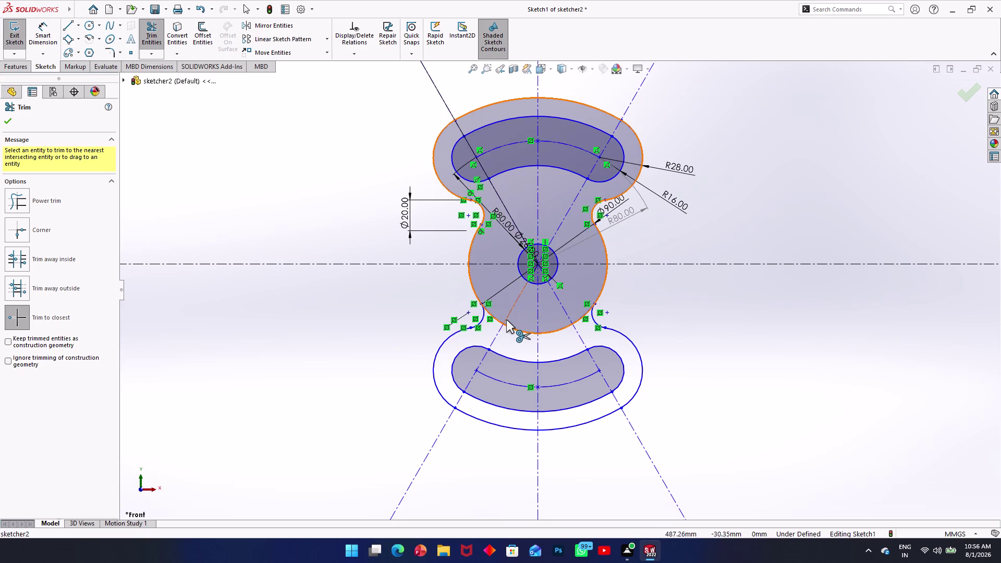
click(493, 315)
click(511, 327)
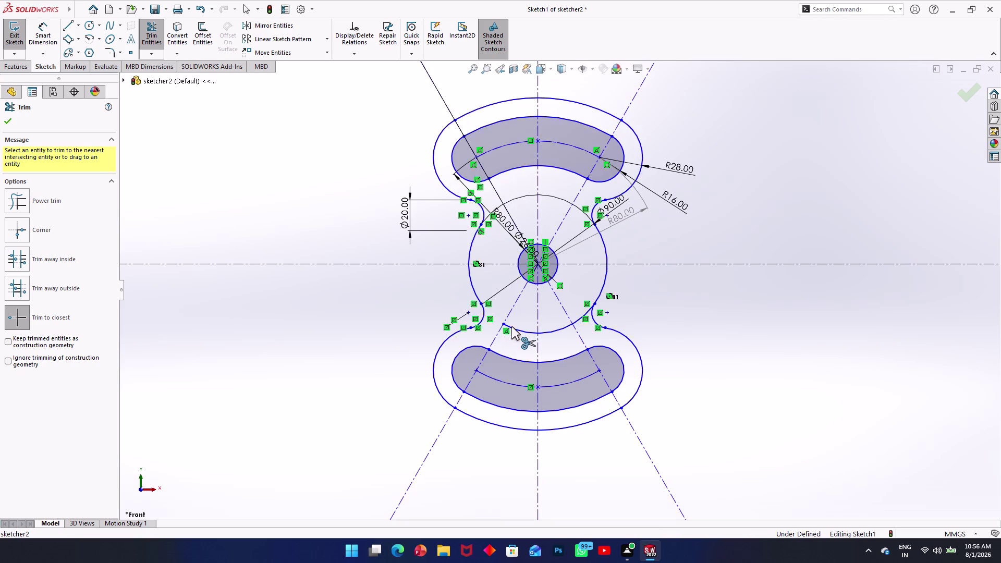
click(552, 332)
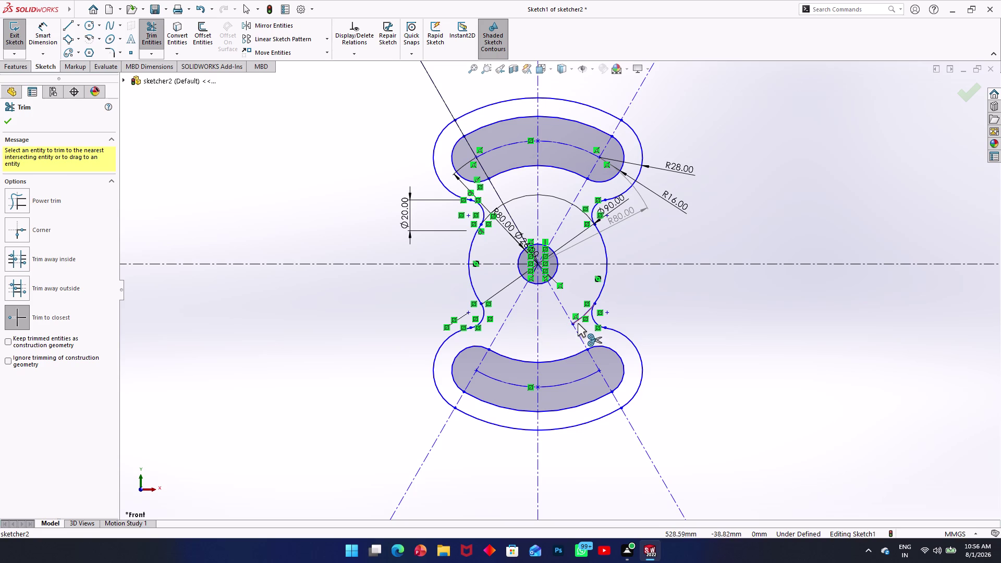
click(579, 323)
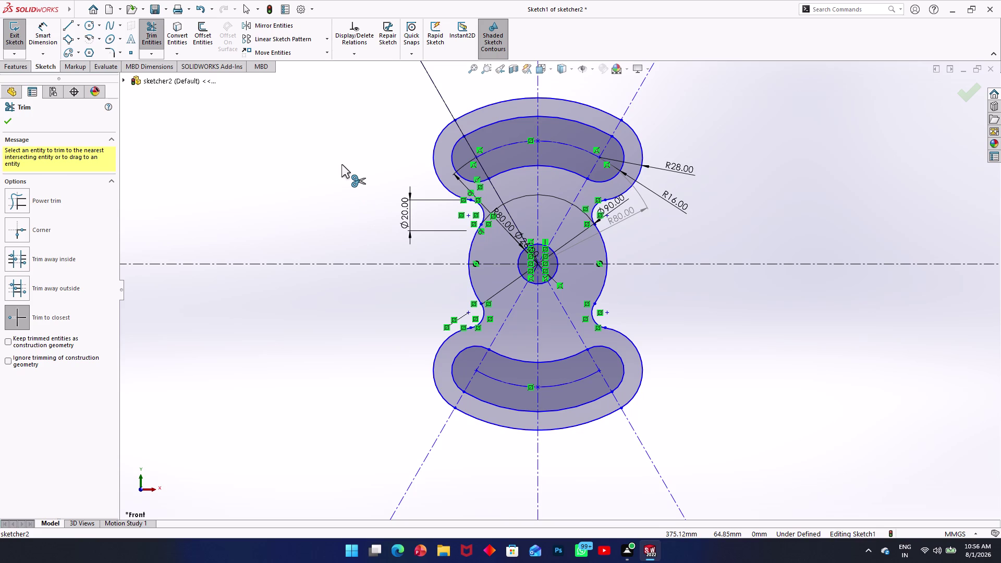
key(grave)
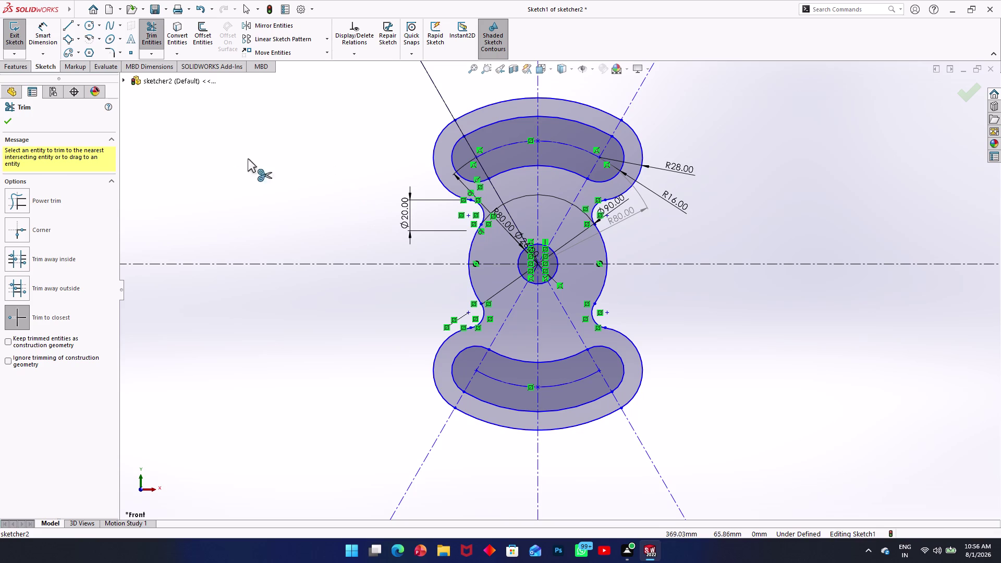
click(8, 121)
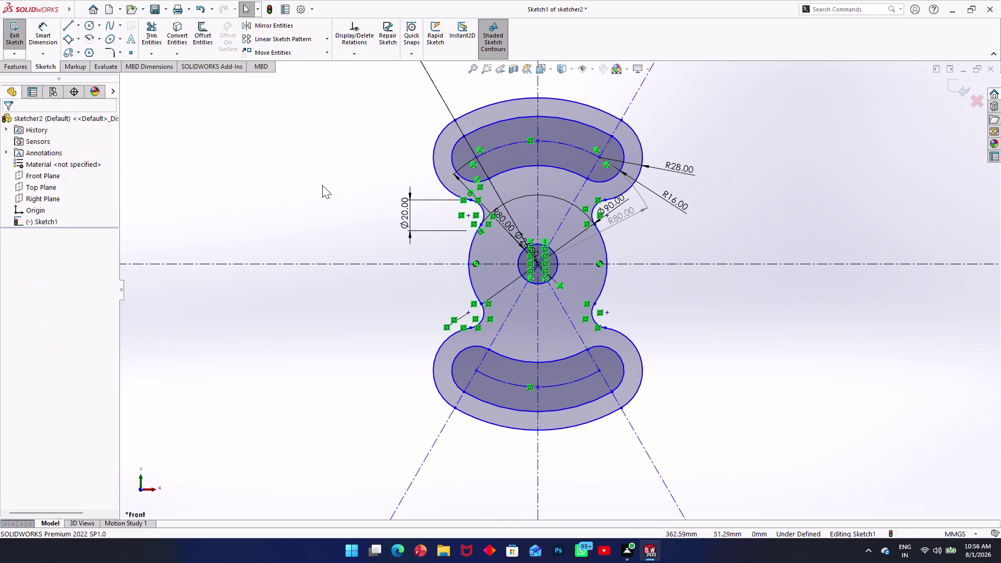
Delete the leftover R80 dimension and set the hub circle diameter to 26 mm.
click(613, 218)
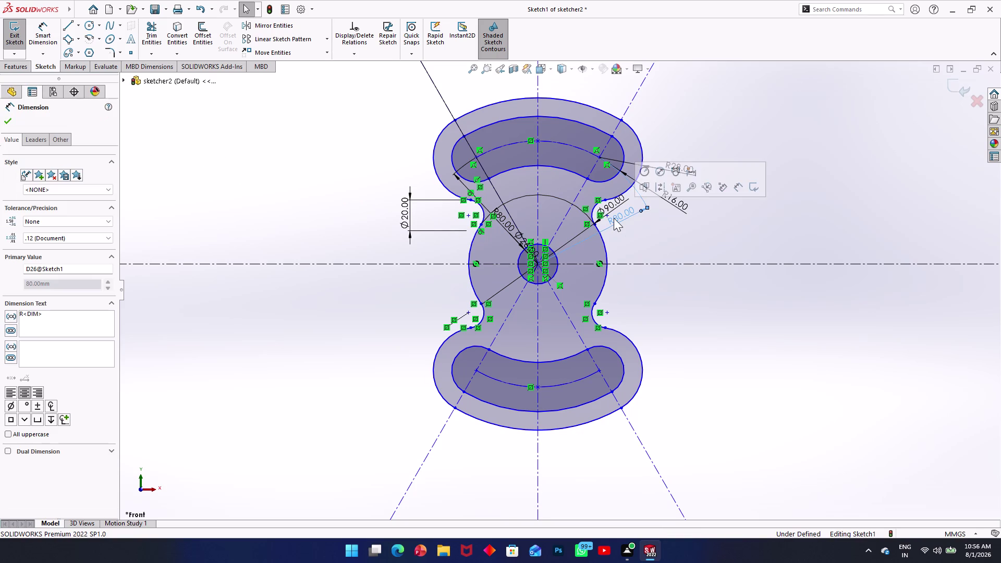
key(Delete)
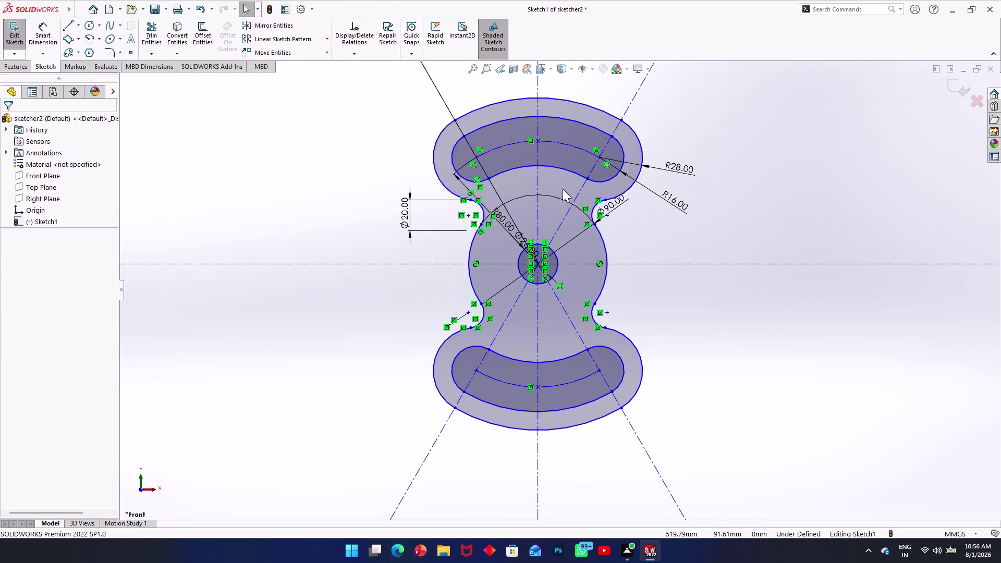
drag(521, 244, 508, 262)
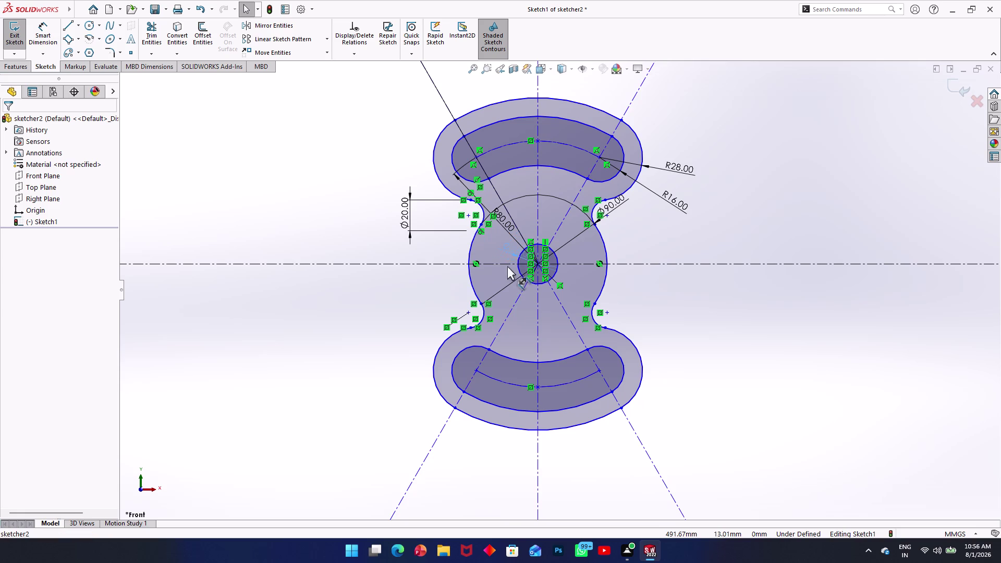
drag(508, 263, 435, 288)
double_click(434, 288)
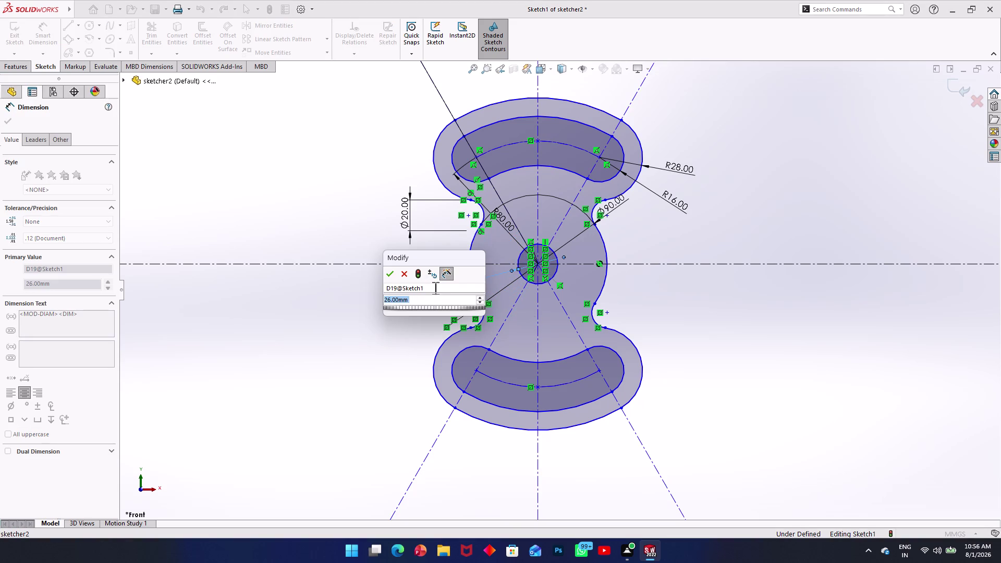
key(Escape)
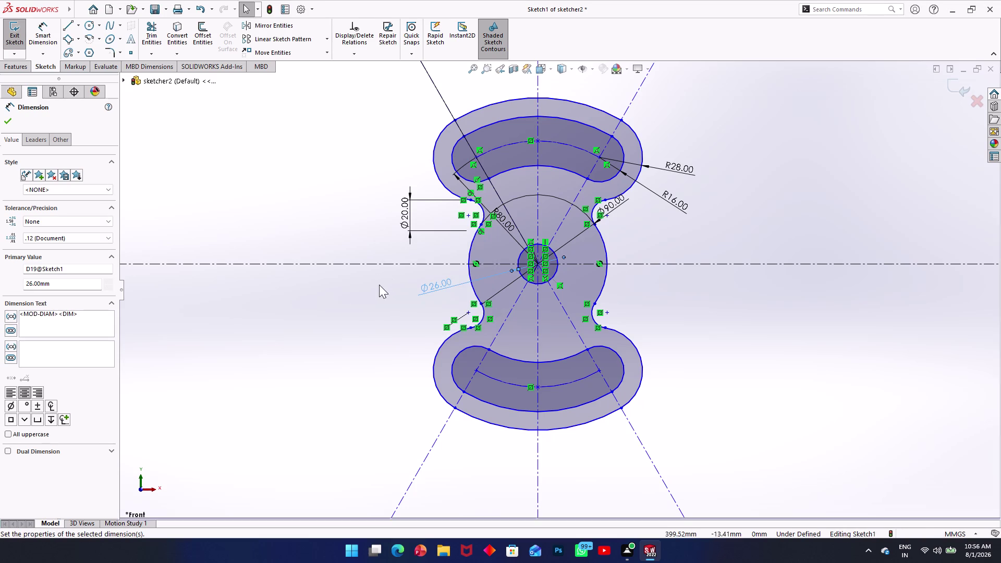
click(520, 197)
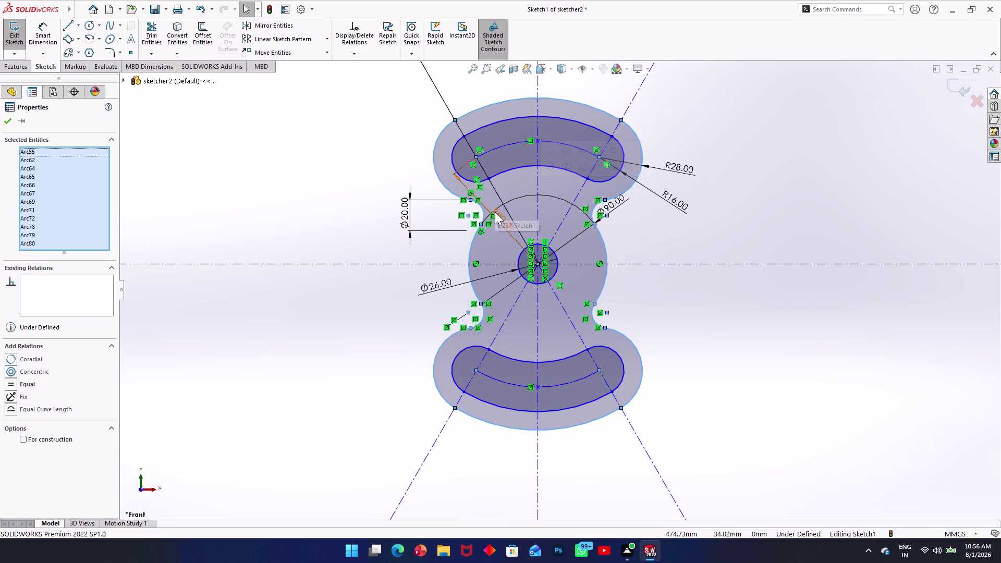
drag(495, 212, 558, 204)
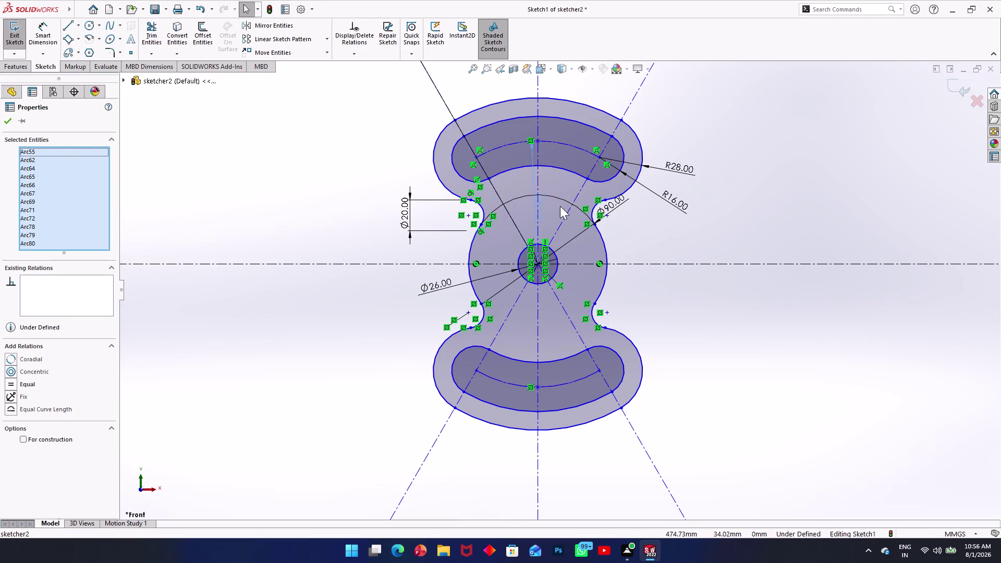
drag(558, 205, 650, 253)
key(grave)
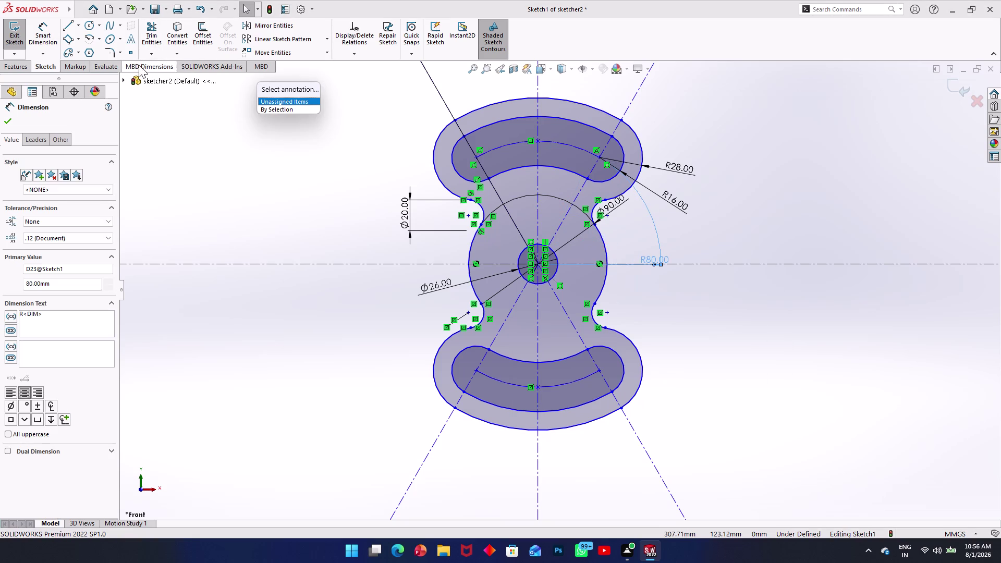
Trim the stray curve near the left notch, undoing the last trim.
click(147, 34)
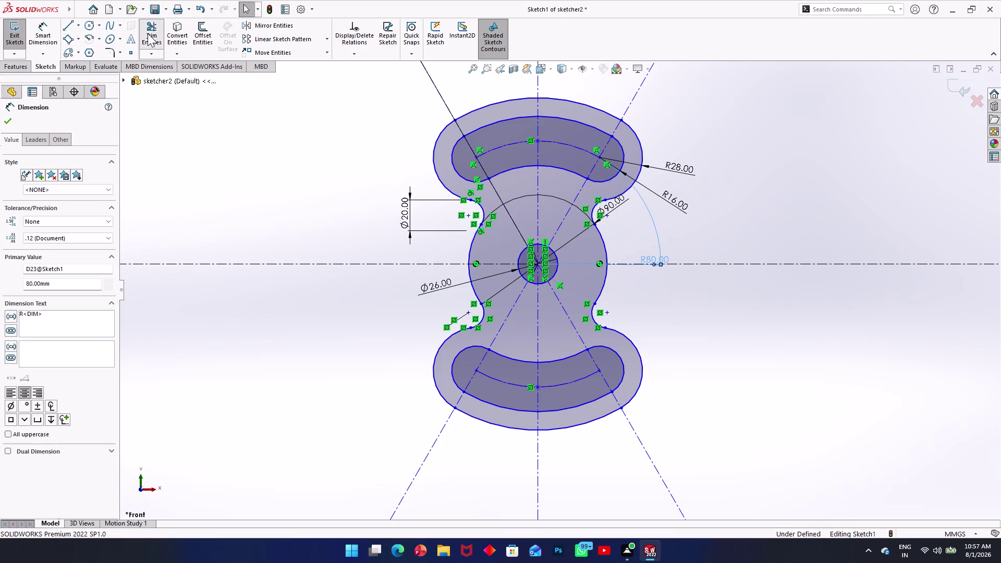
click(497, 210)
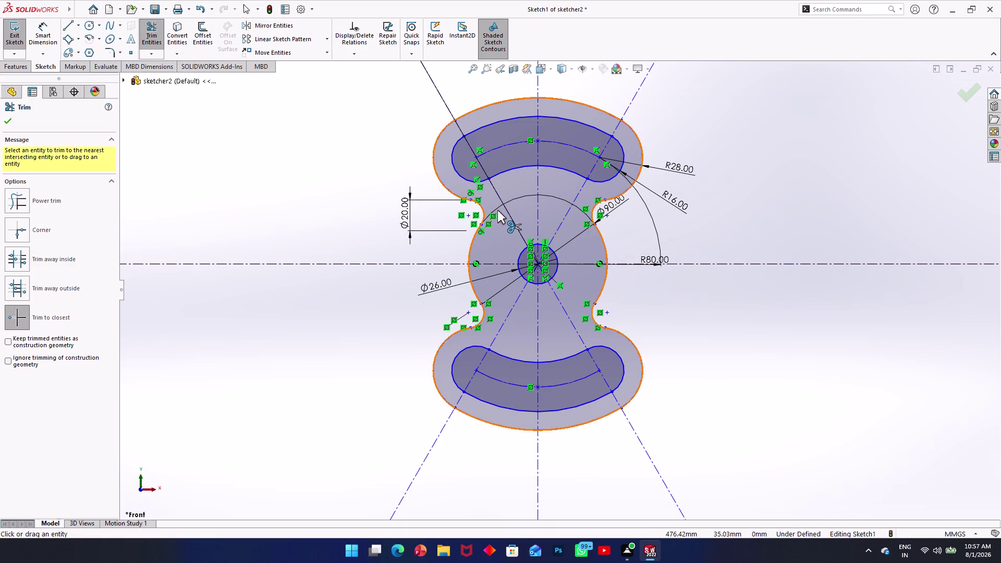
click(517, 198)
key(grave)
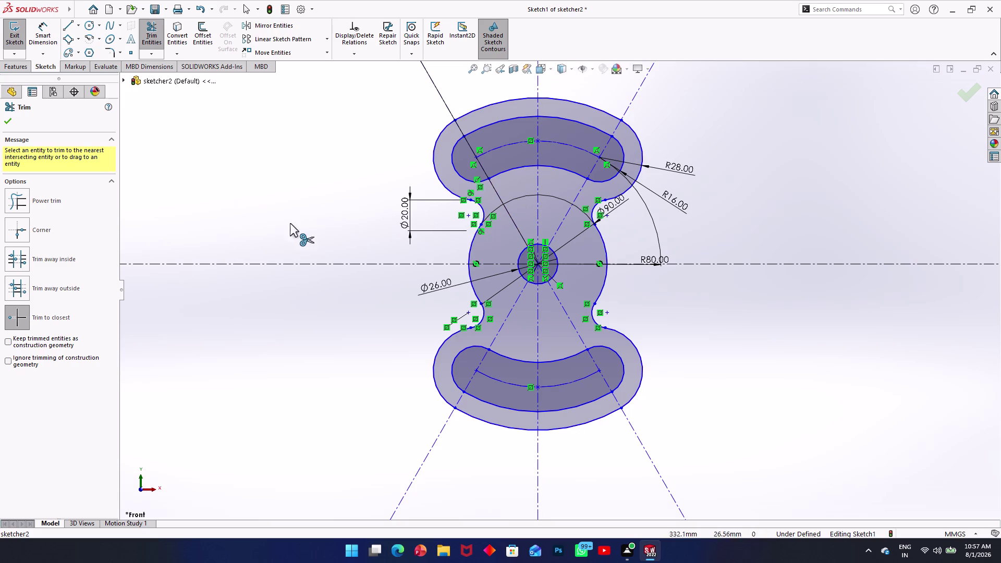
click(595, 222)
key(Escape)
key(ctrl+z)
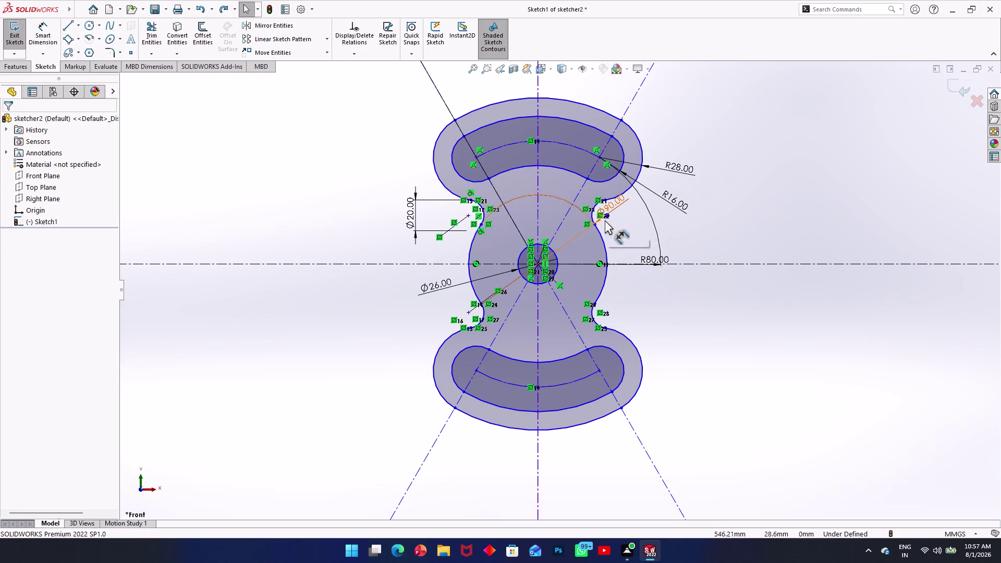
Move the Ø90 dimension clear of the profile, below the R80 dimension.
drag(603, 217, 534, 211)
drag(607, 210, 623, 259)
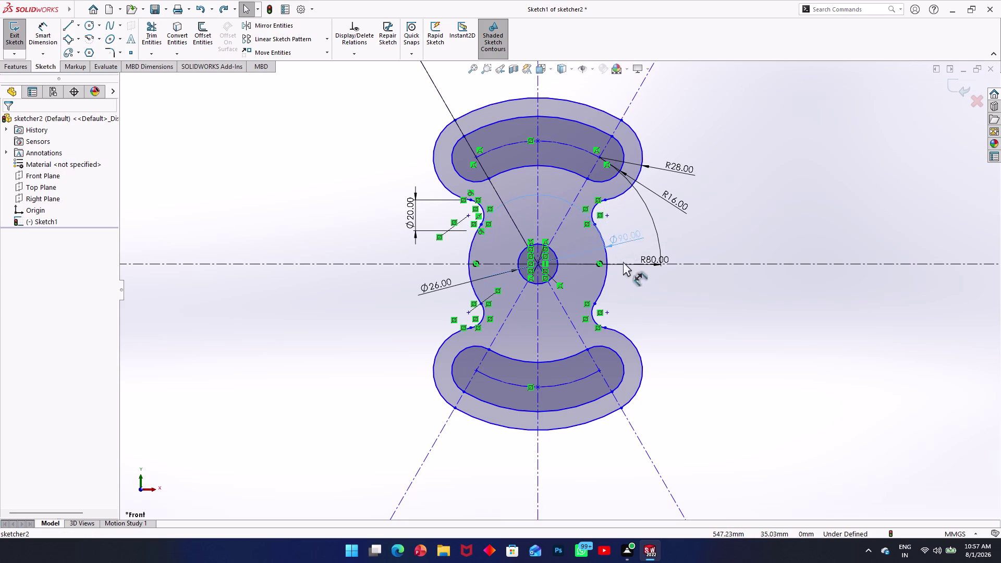
drag(622, 260, 618, 282)
drag(618, 282, 551, 160)
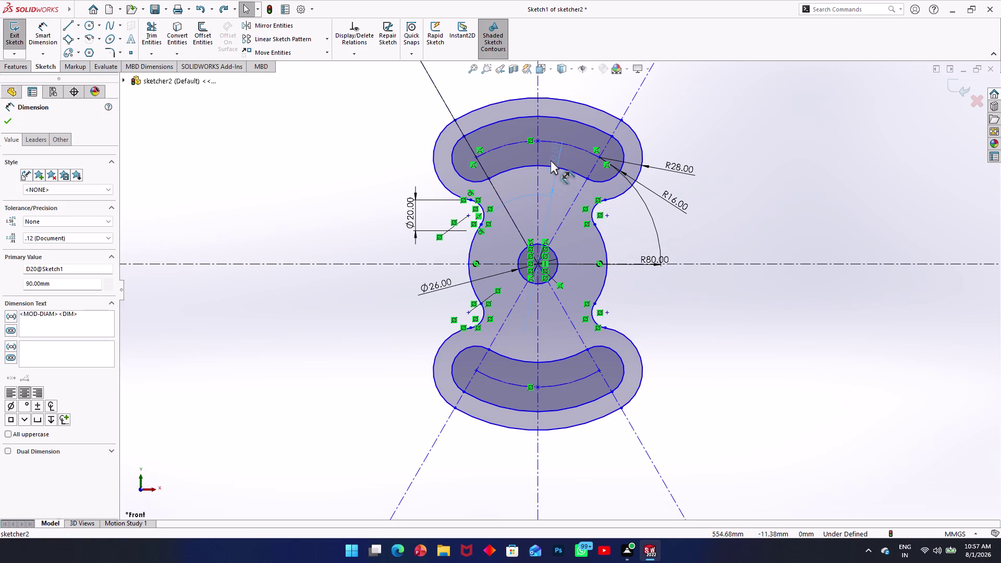
drag(550, 160, 623, 297)
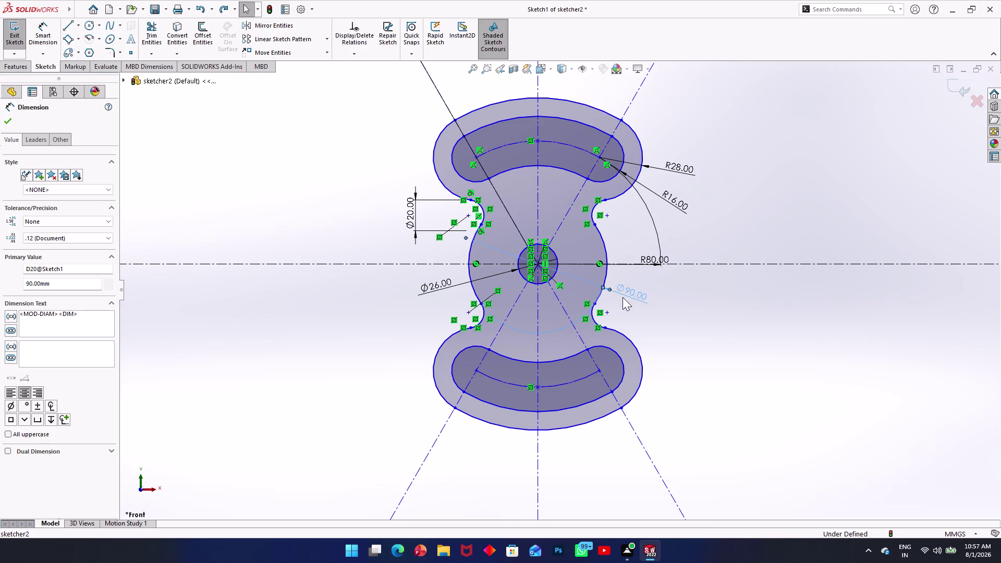
key(grave)
key(Escape)
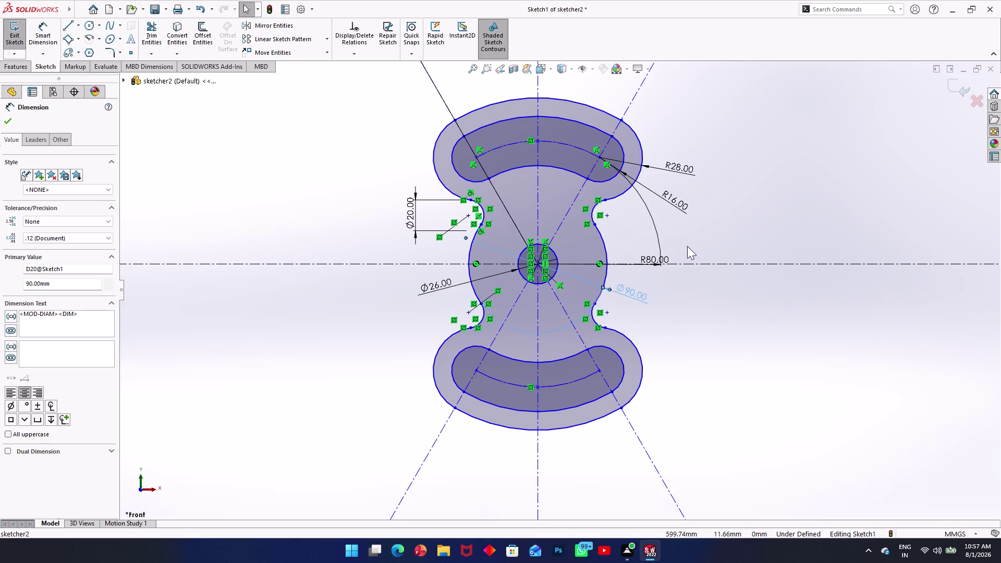
click(363, 244)
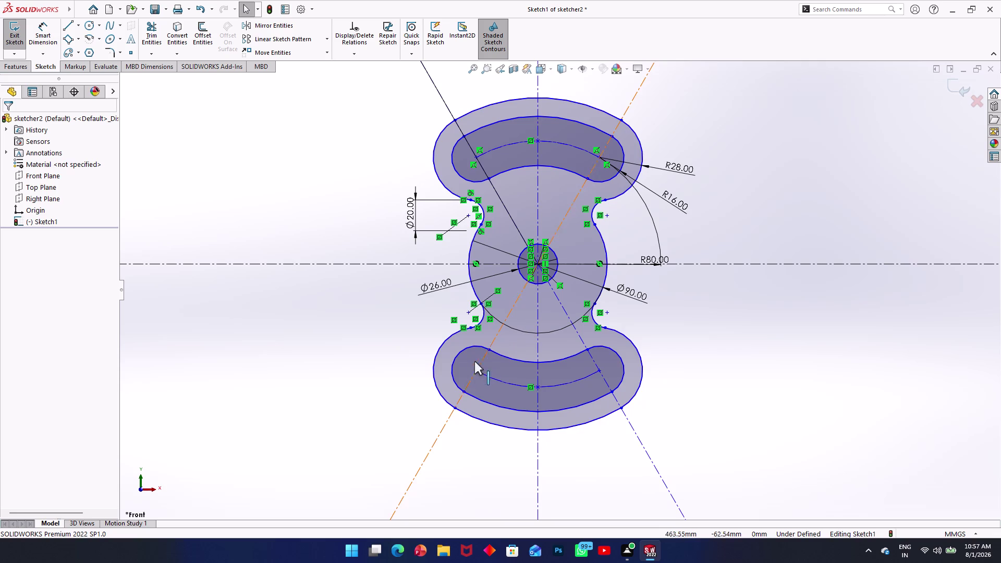
click(458, 370)
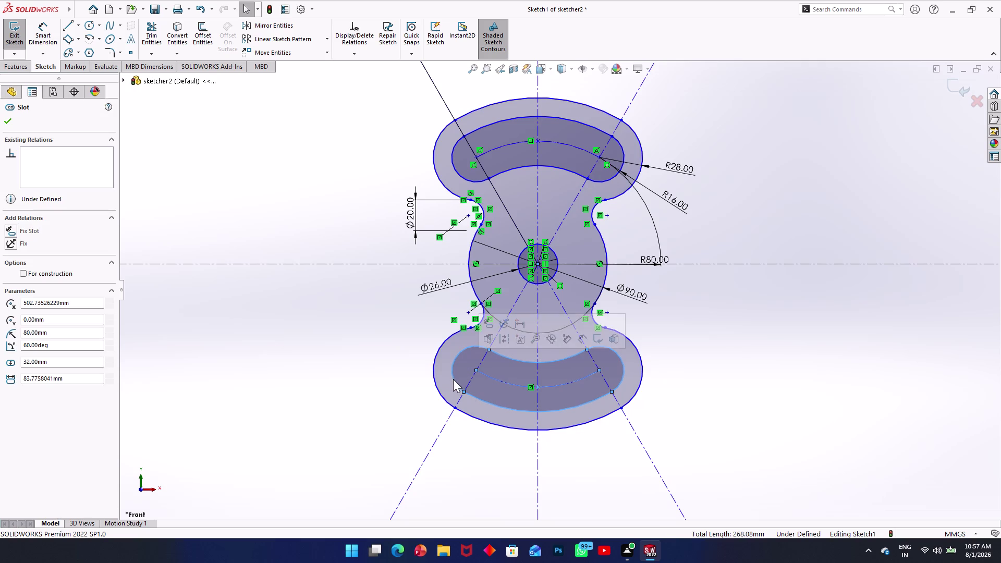
Select the lower lobe arcs, lower notch arc and both hub side arcs.
click(435, 366)
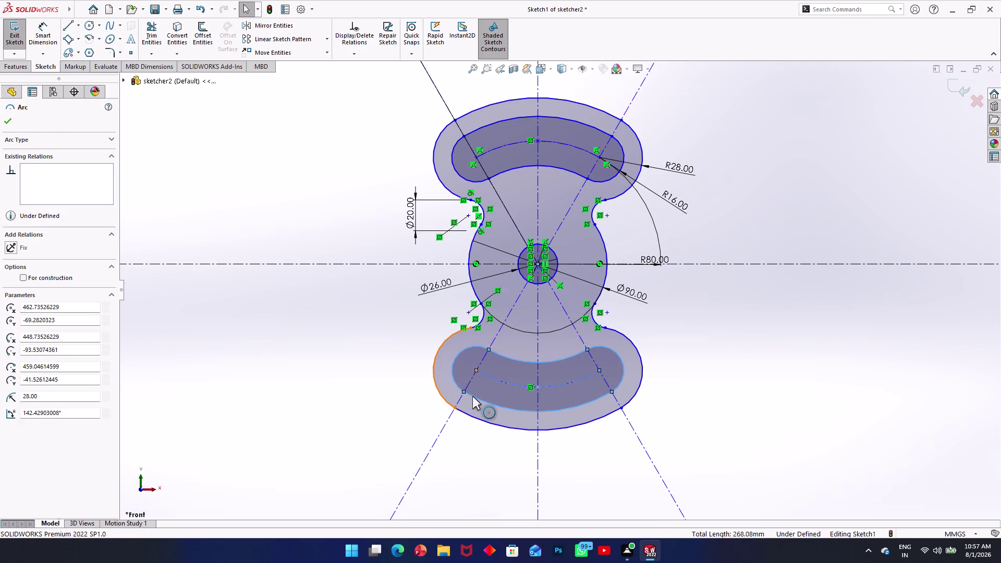
click(485, 421)
click(635, 393)
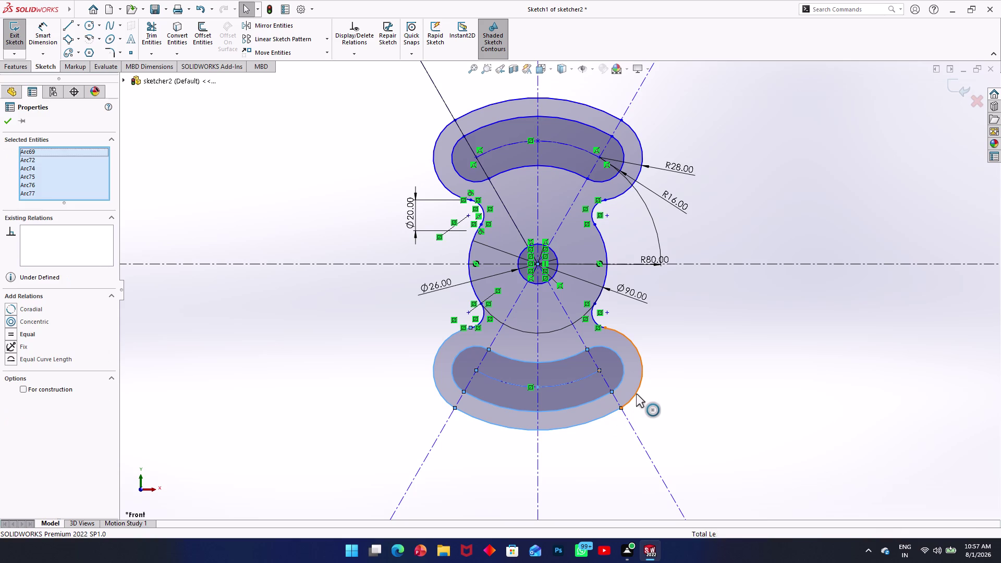
click(595, 321)
click(482, 320)
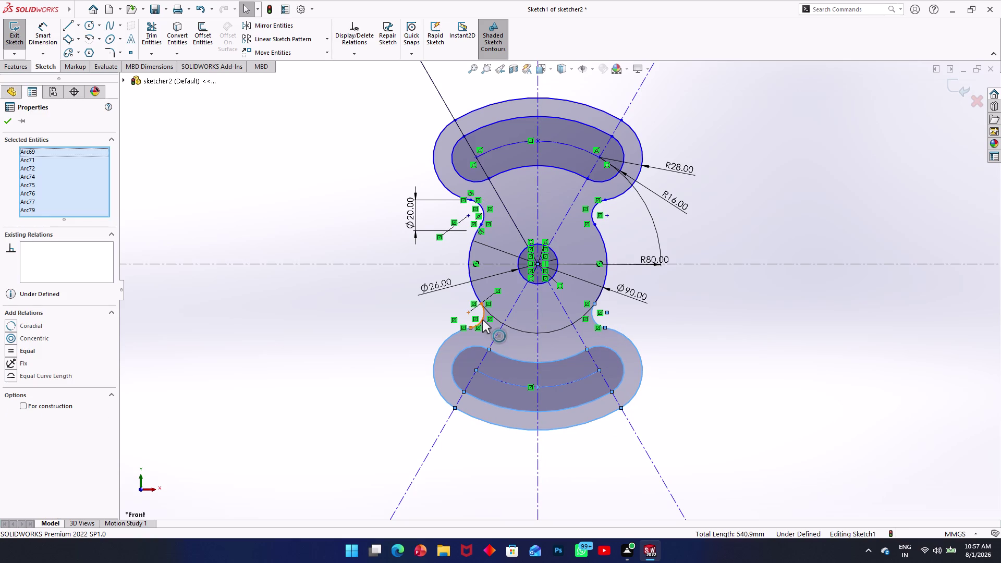
click(474, 287)
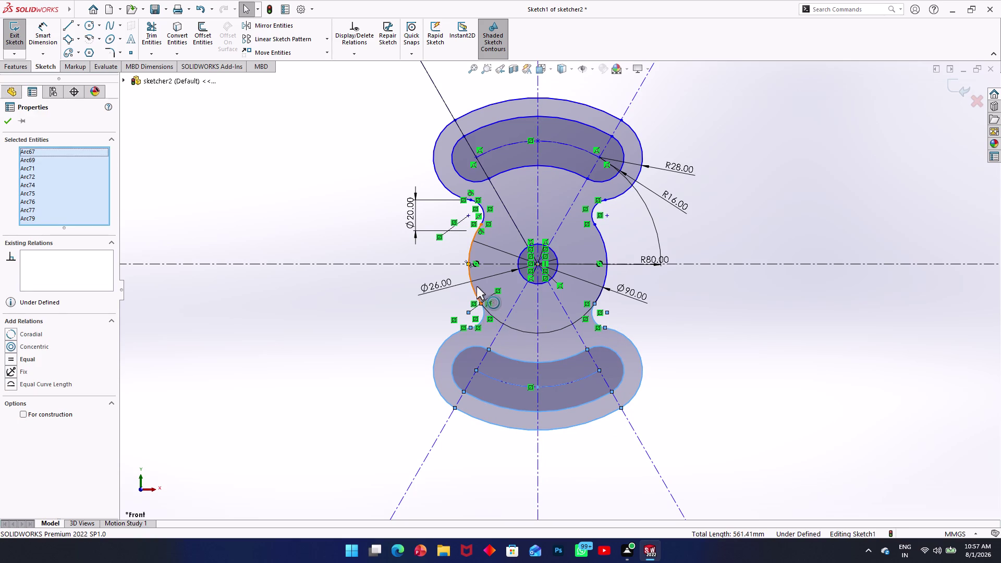
click(605, 274)
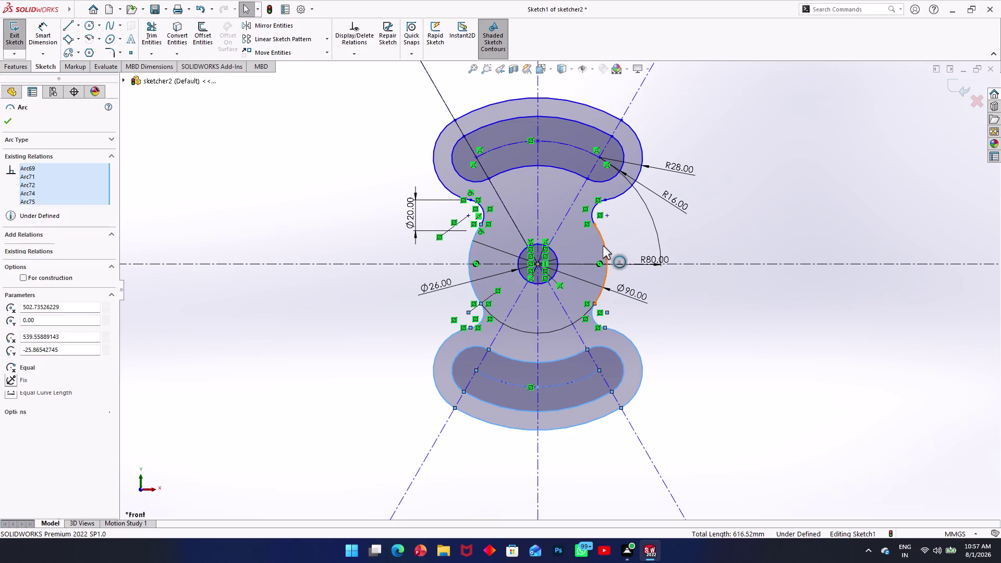
click(592, 214)
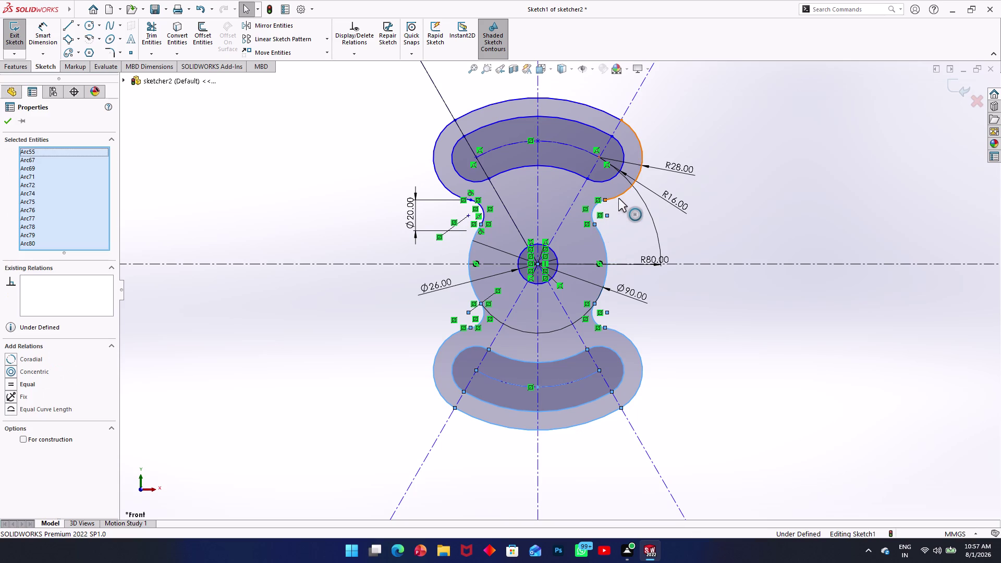
Add the upper lobe, upper notch and upper slot arcs to the selection.
click(619, 197)
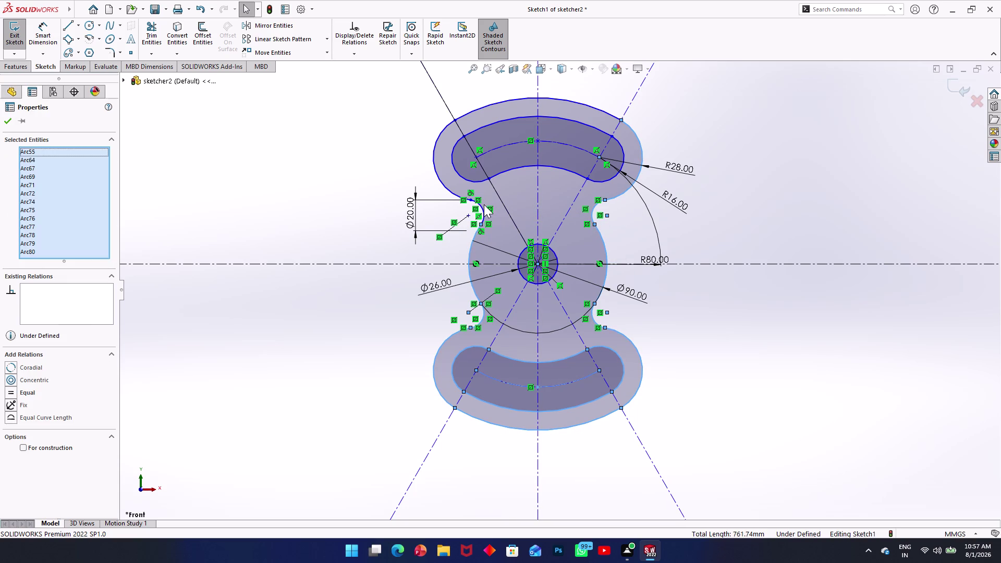
click(482, 207)
click(450, 190)
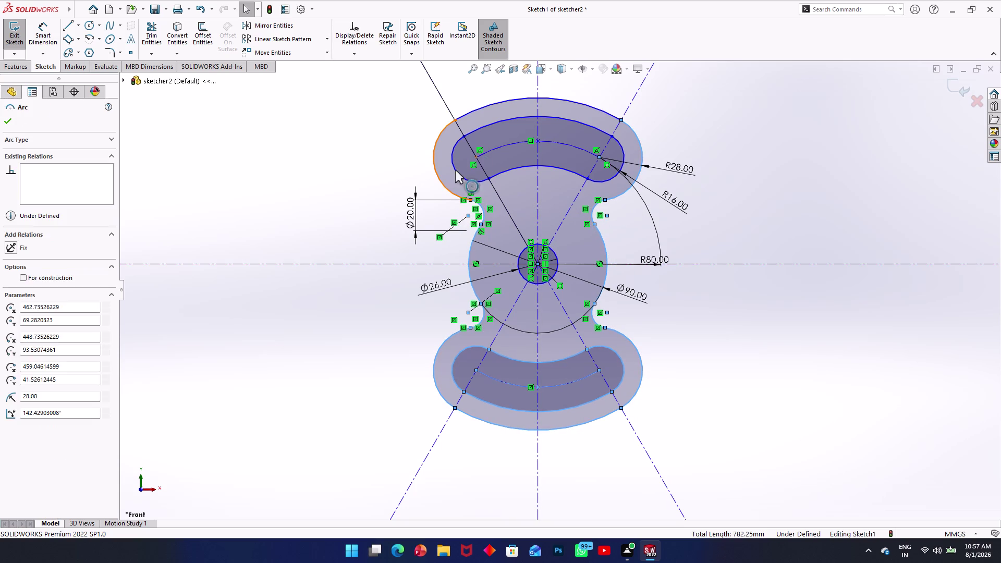
click(482, 109)
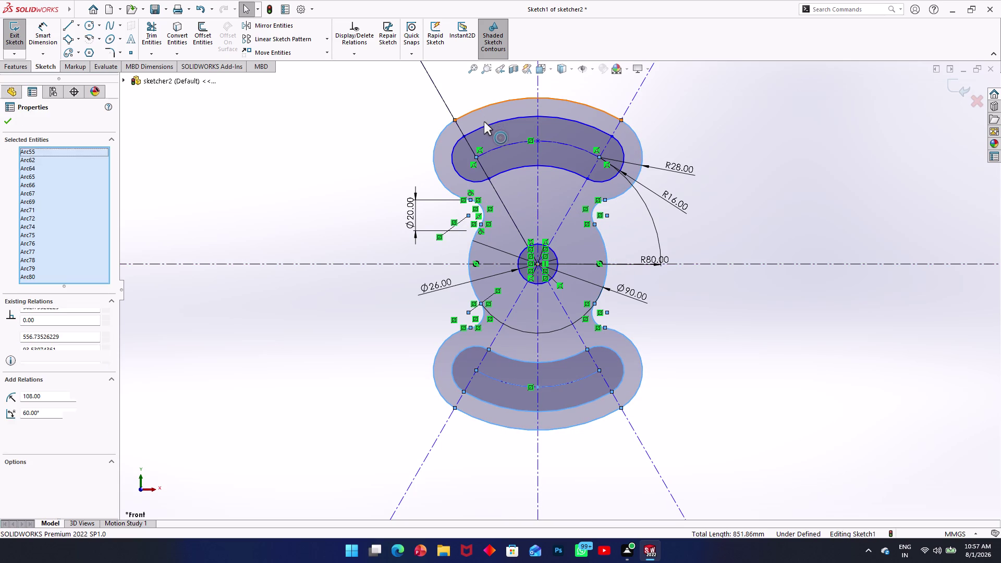
click(485, 124)
click(509, 168)
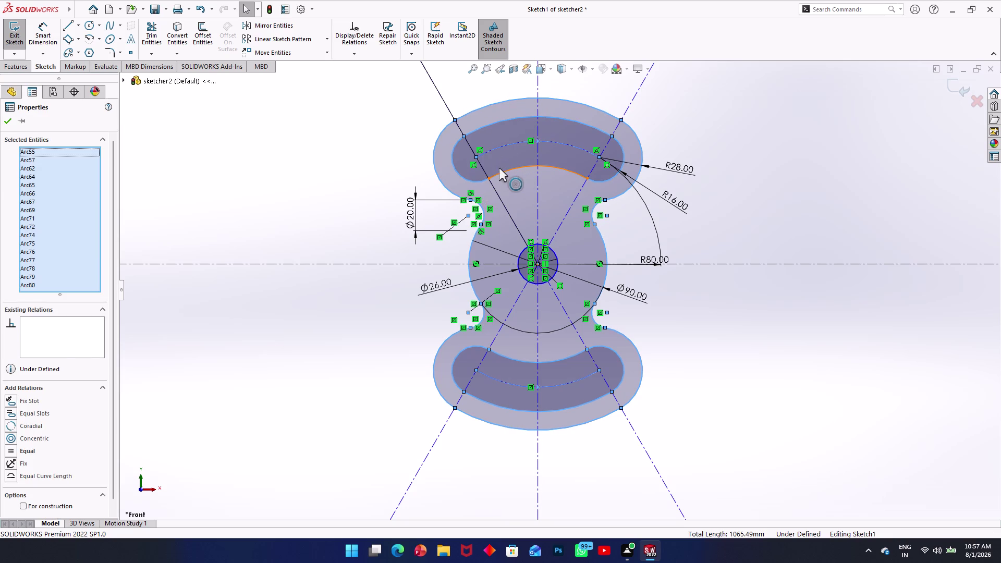
click(465, 176)
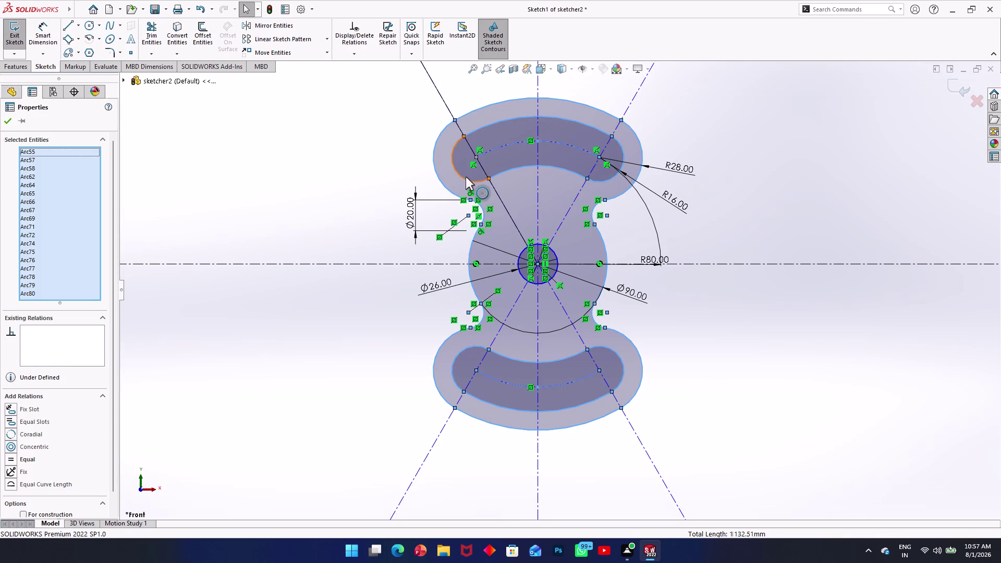
click(607, 178)
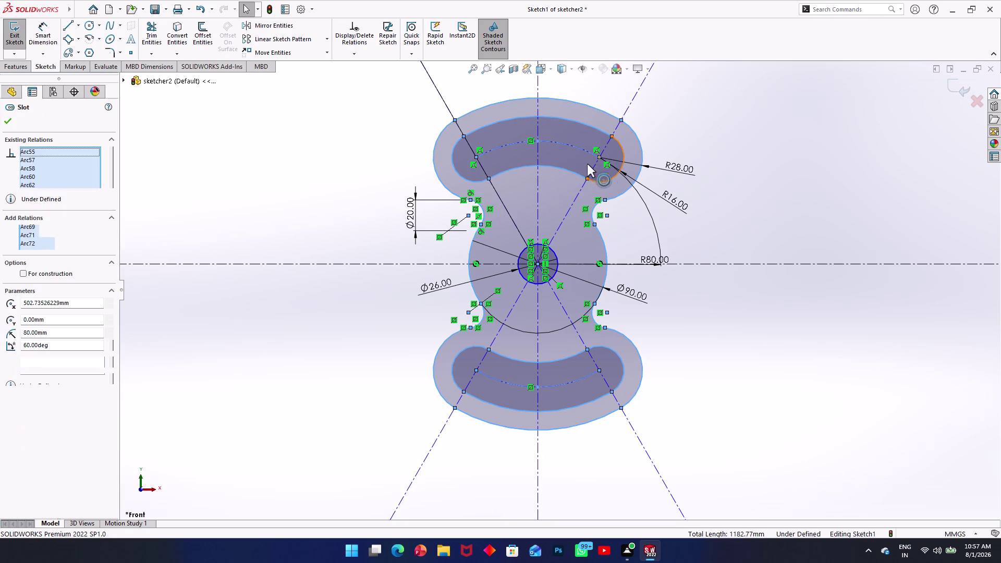
click(572, 143)
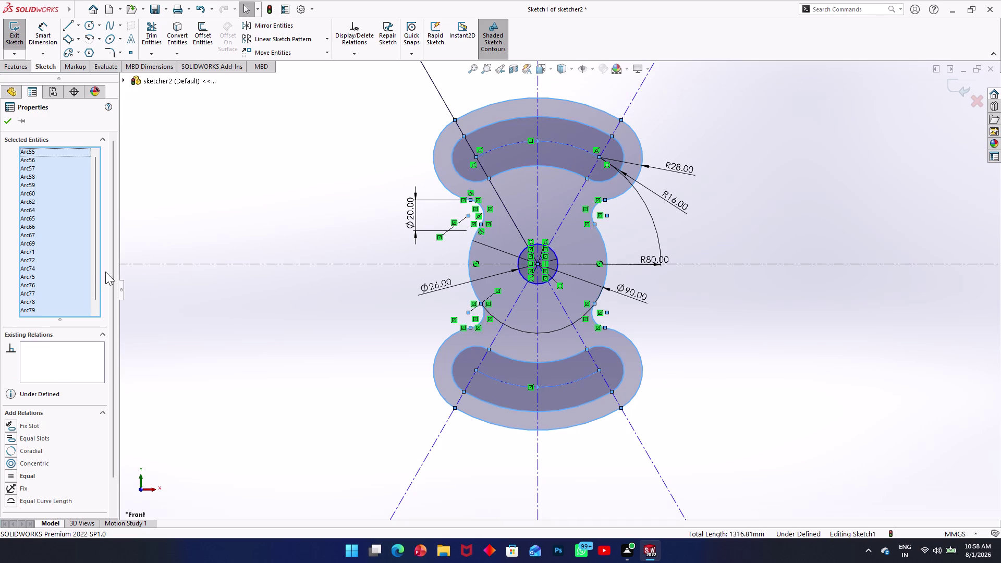
right_click(192, 183)
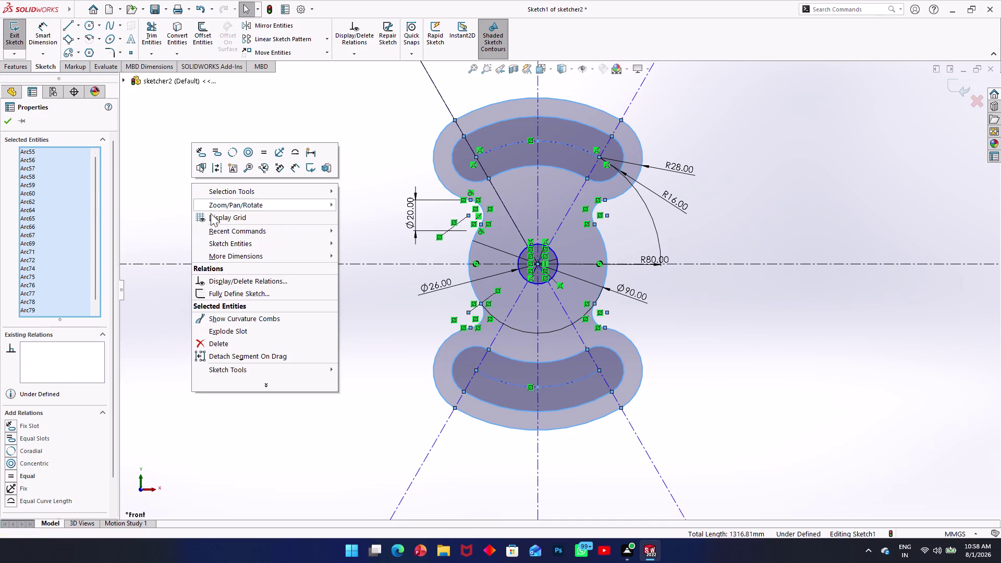
Run Fully Define Sketch on the selection, adding Ø84, Ø78 and 448.74 dimensions.
click(224, 291)
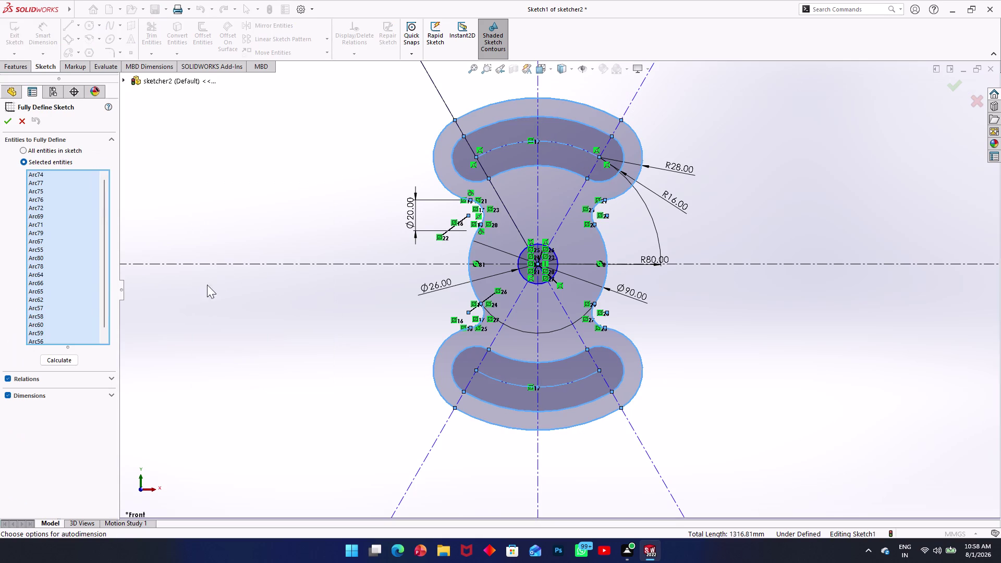
click(7, 126)
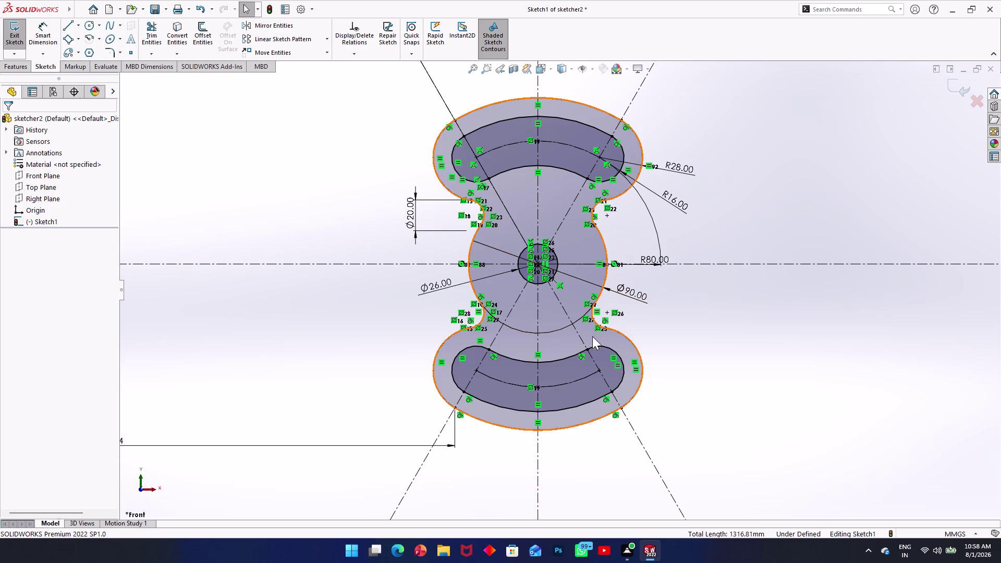
scroll(up, 3)
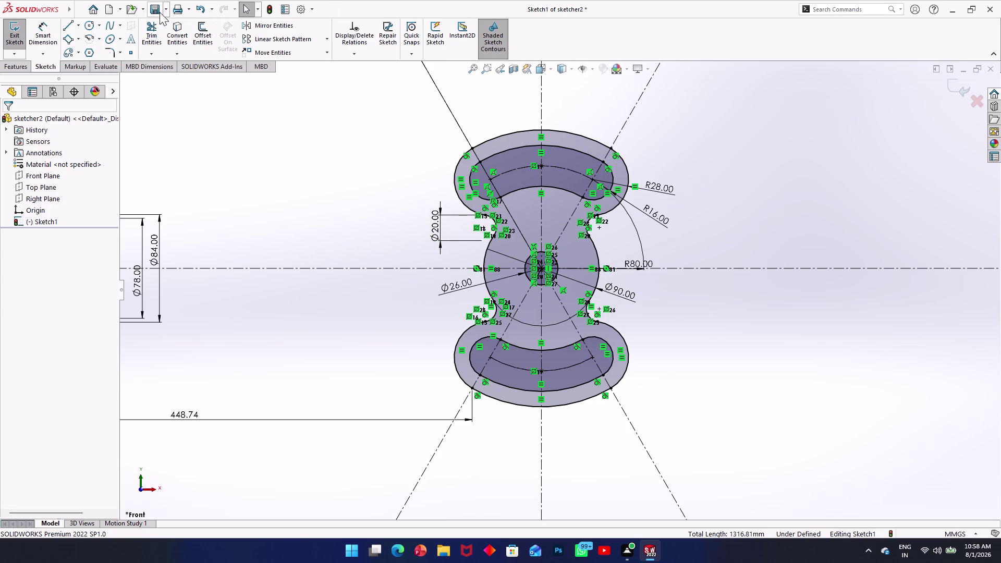
Start a Smart Dimension on the lower slot, then cancel the picks.
click(50, 22)
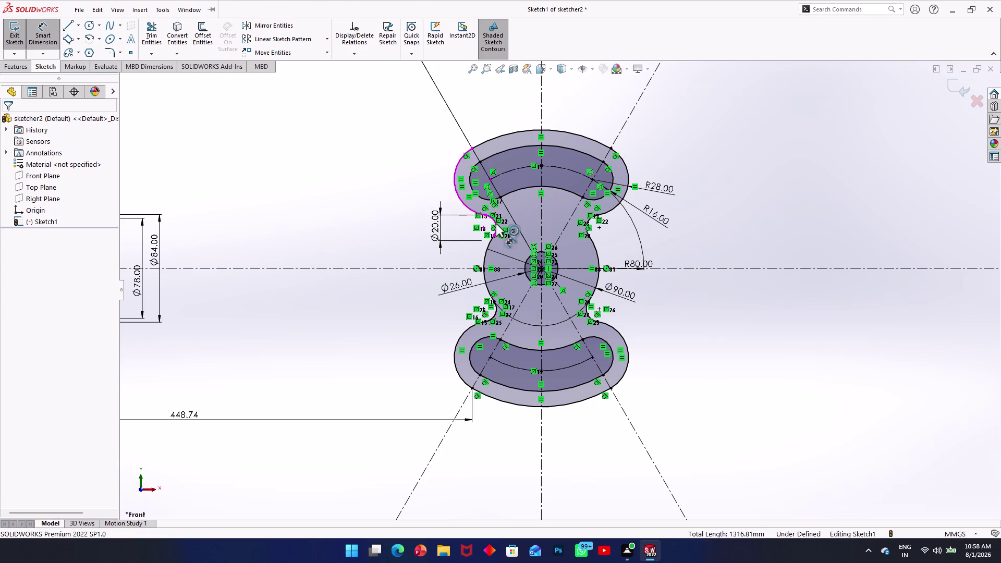
click(541, 268)
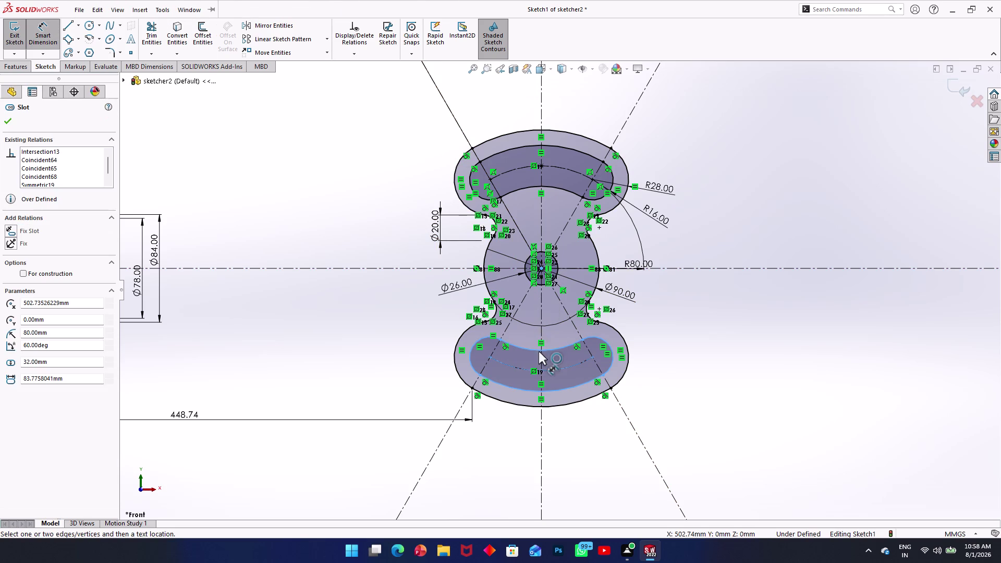
click(553, 367)
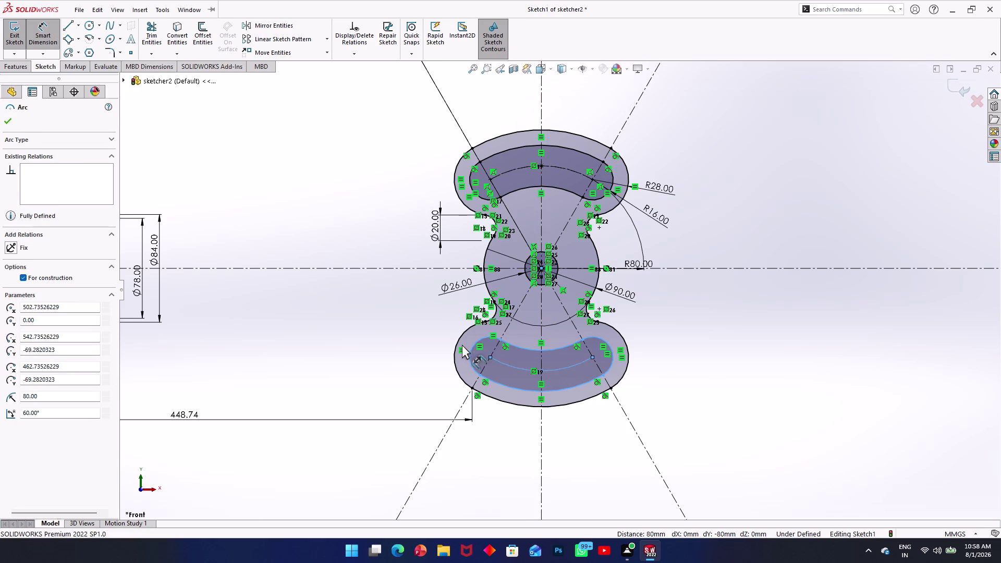
click(501, 360)
click(501, 360)
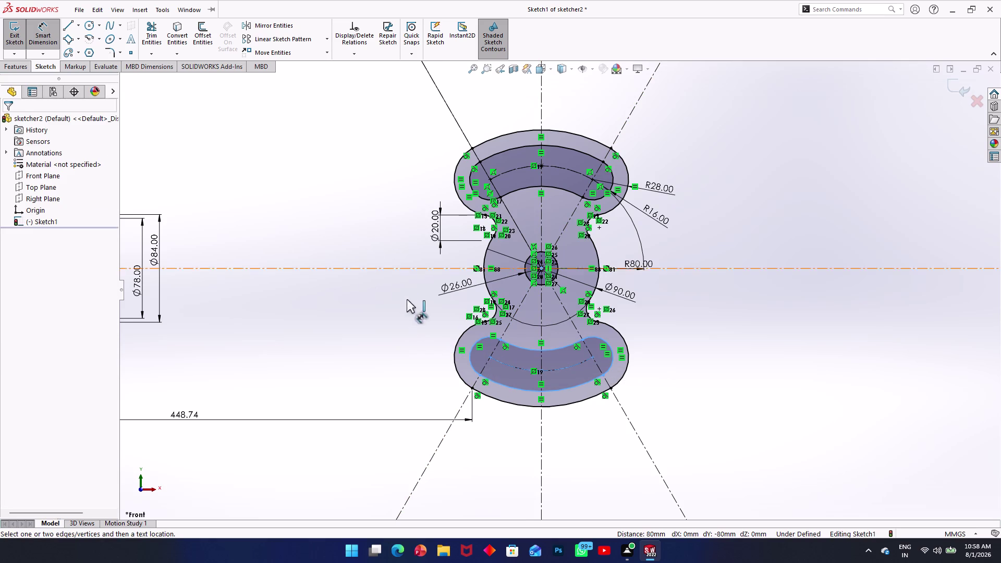
key(Escape)
key(Escape)
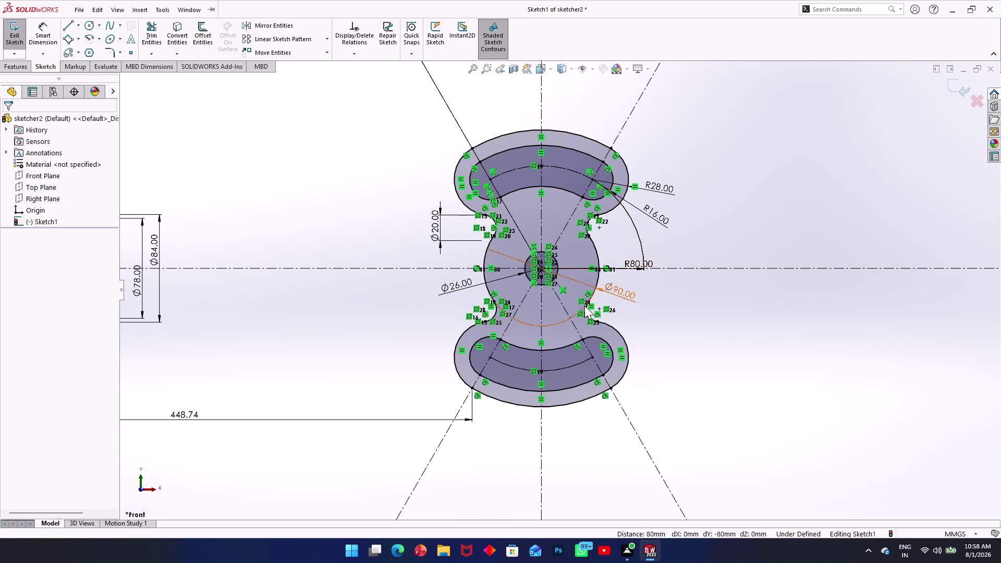
Dimension between the upper and lower slot centre points, placed left of the profile.
click(542, 370)
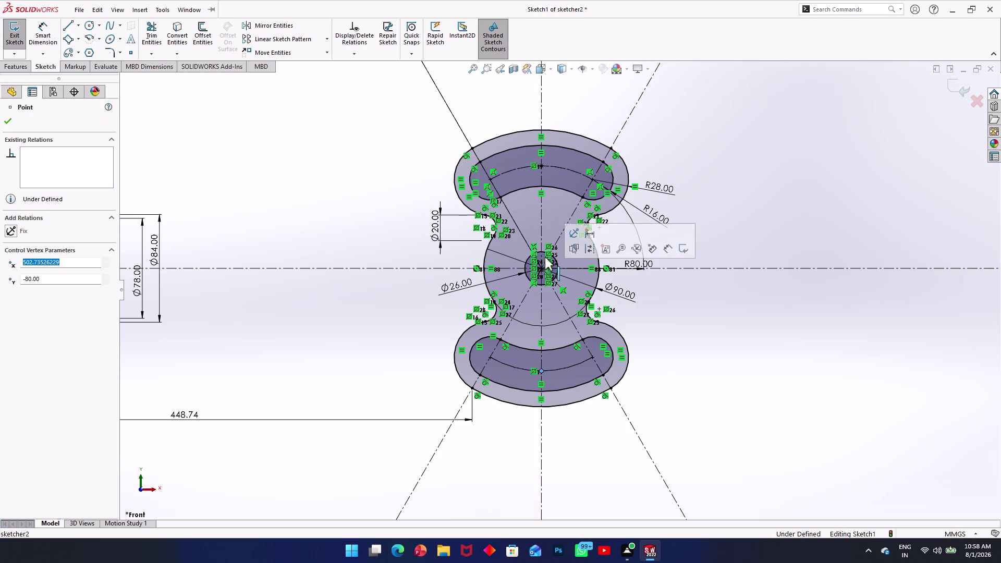
click(542, 163)
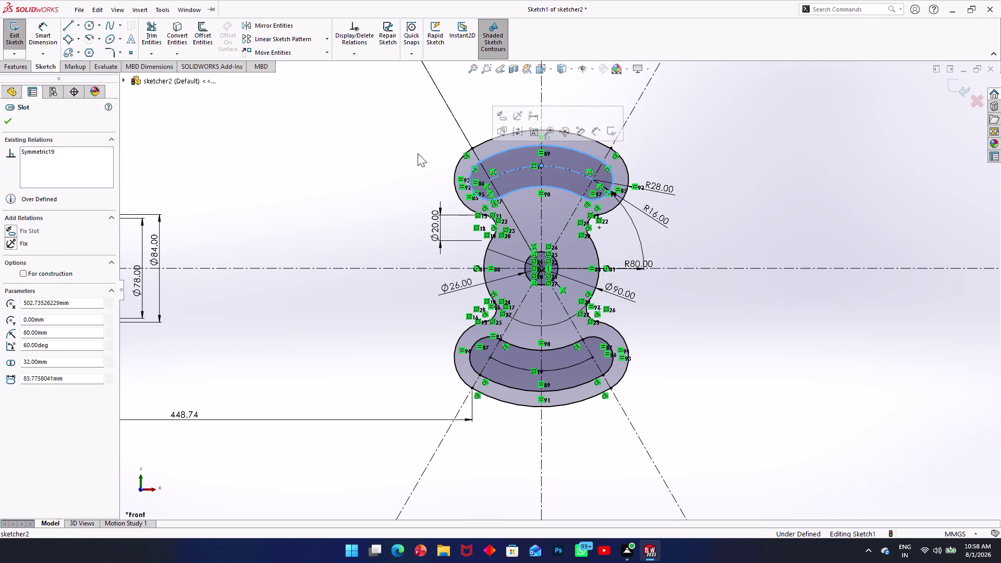
click(53, 32)
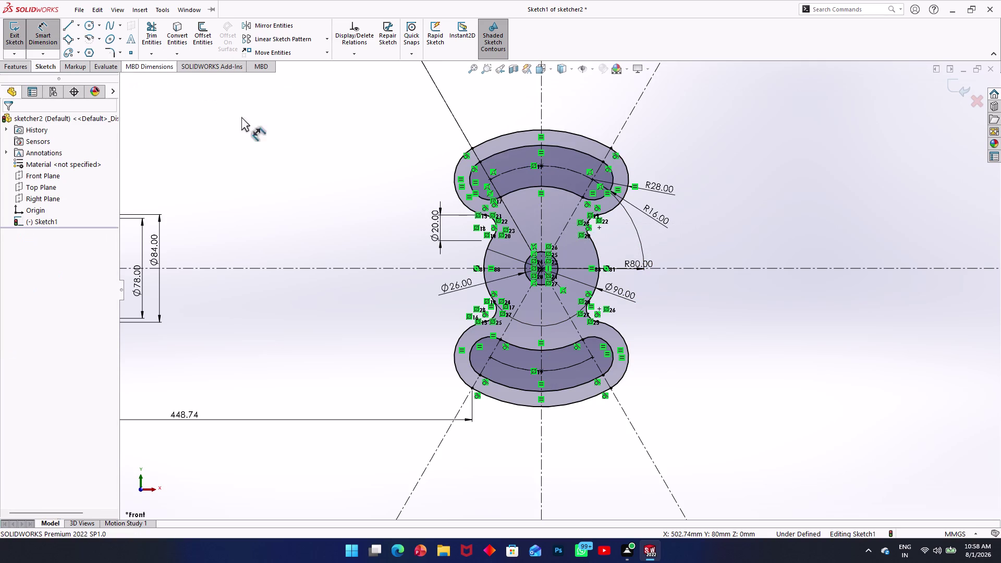
click(541, 166)
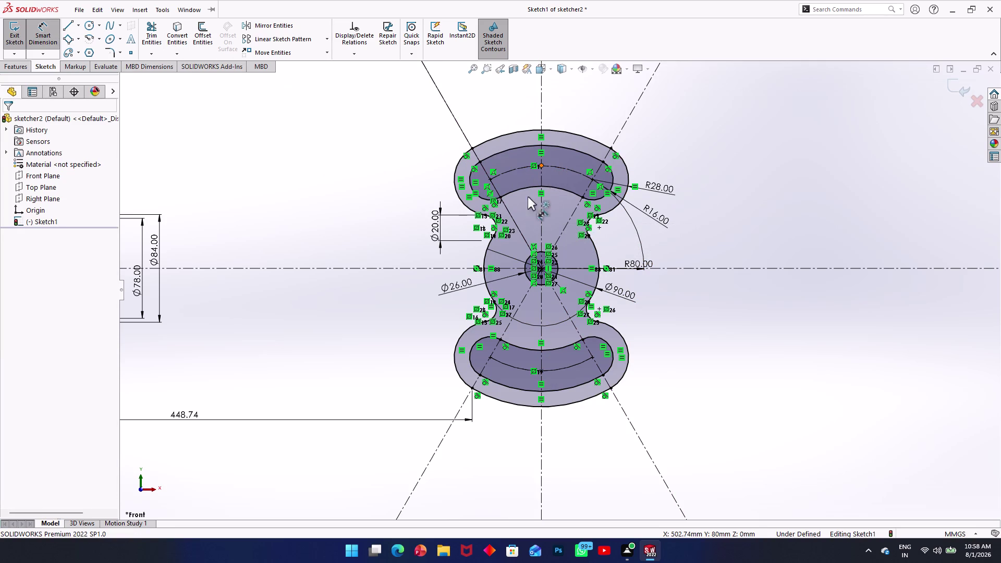
click(541, 369)
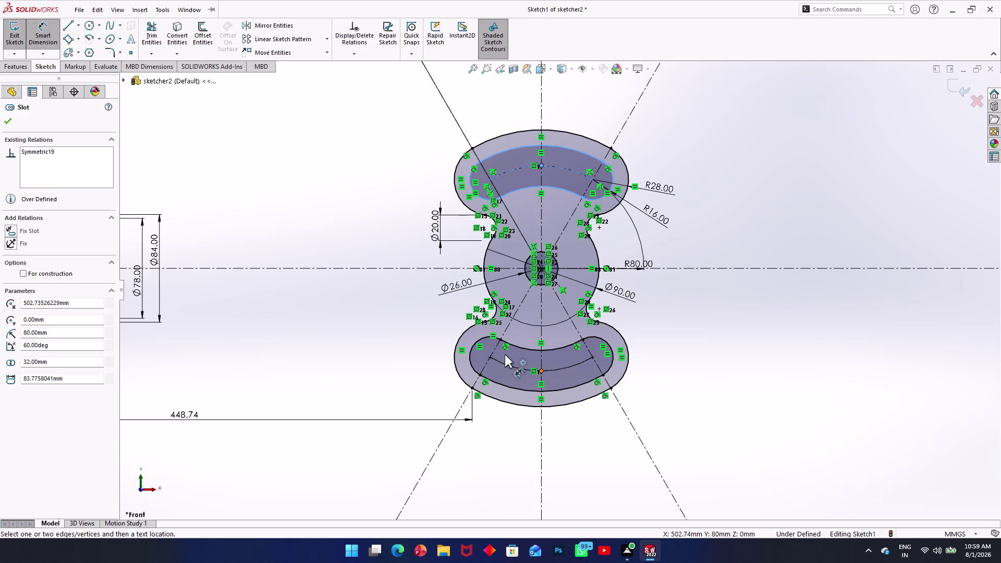
click(388, 302)
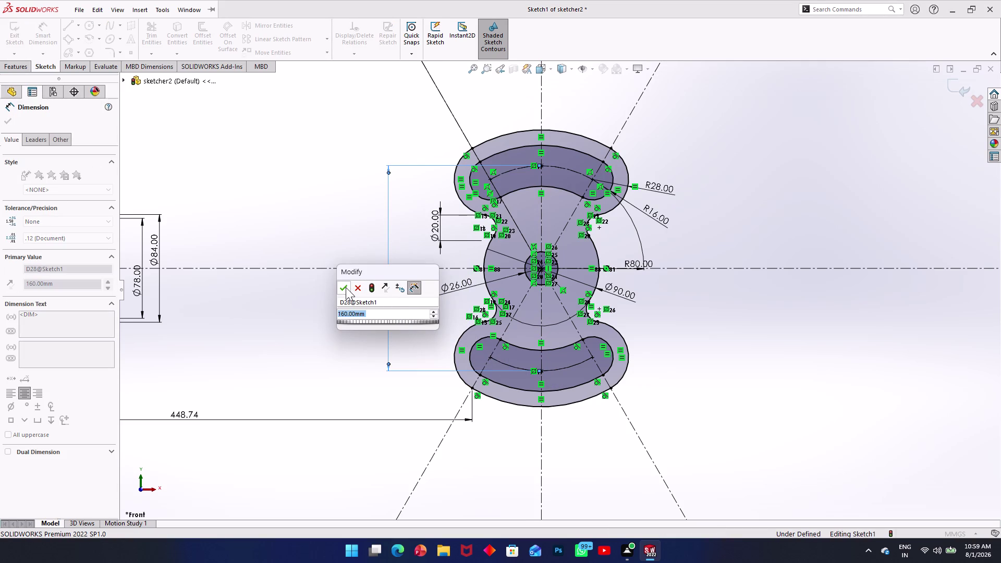
Confirm the 160 mm slot spacing and add a driven 80 mm lower slot width.
click(345, 287)
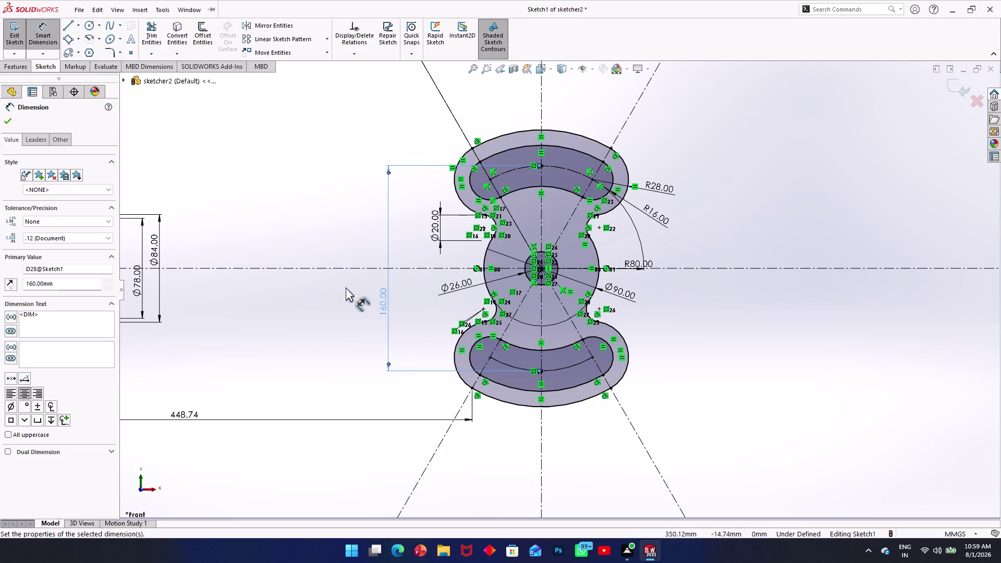
click(393, 287)
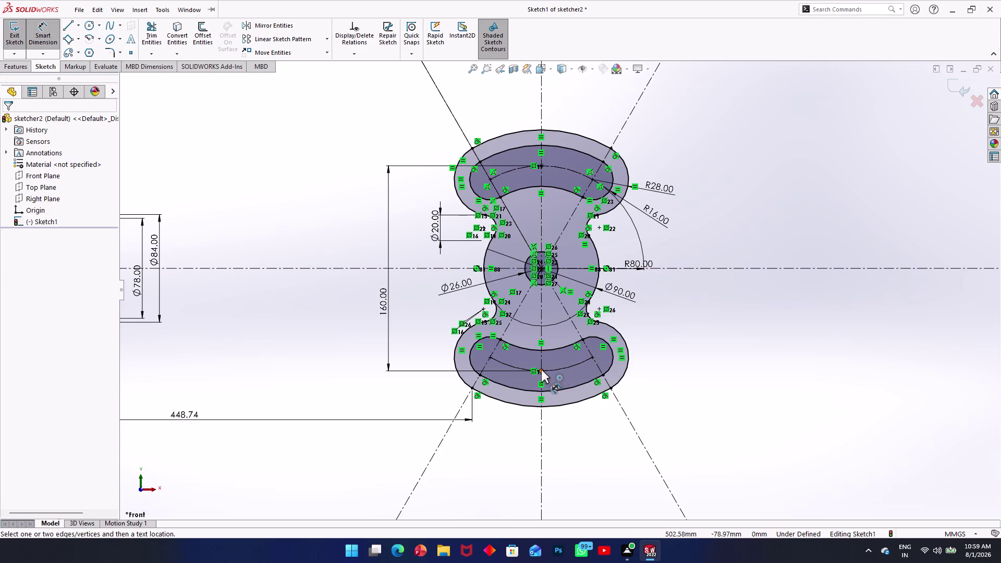
click(591, 356)
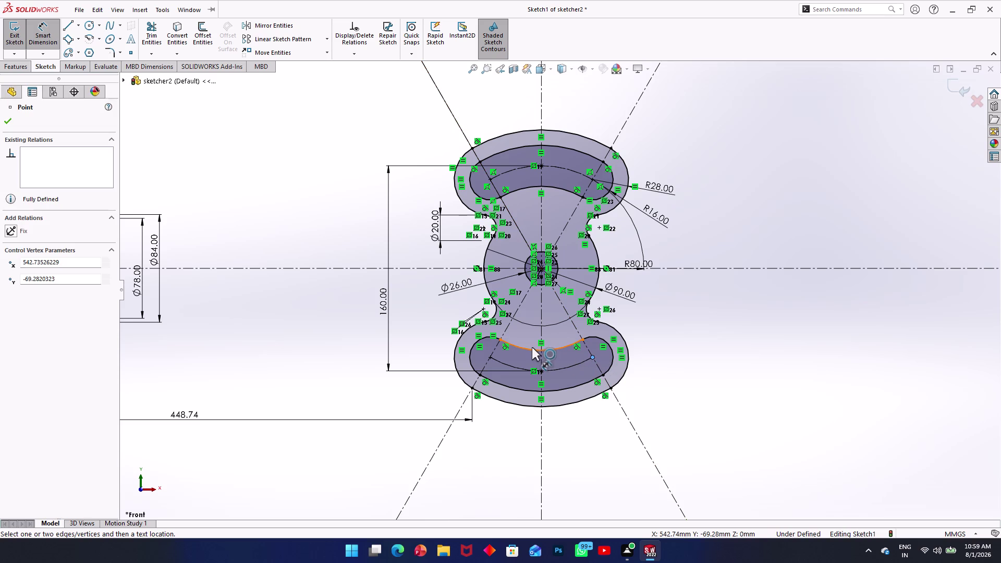
click(490, 354)
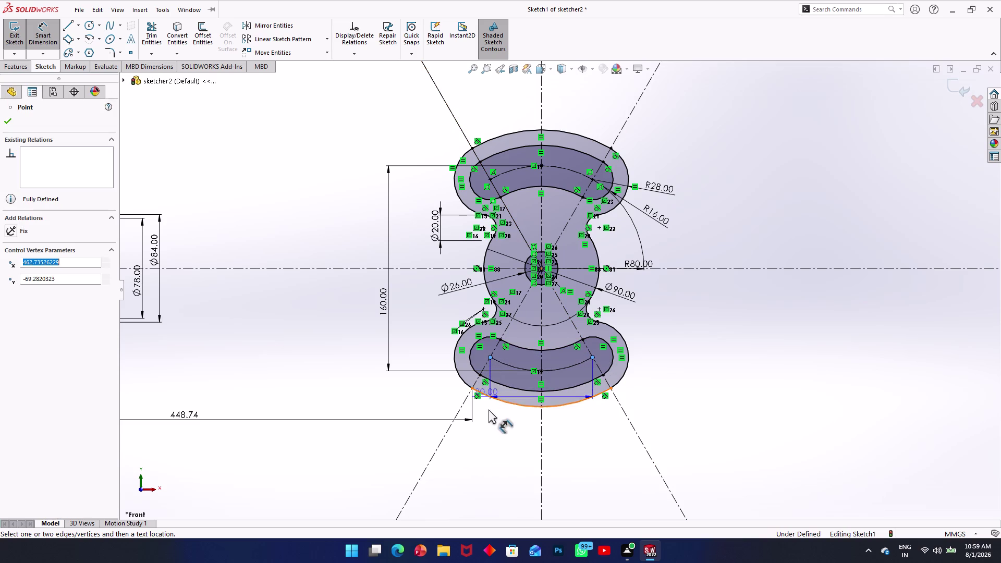
click(509, 439)
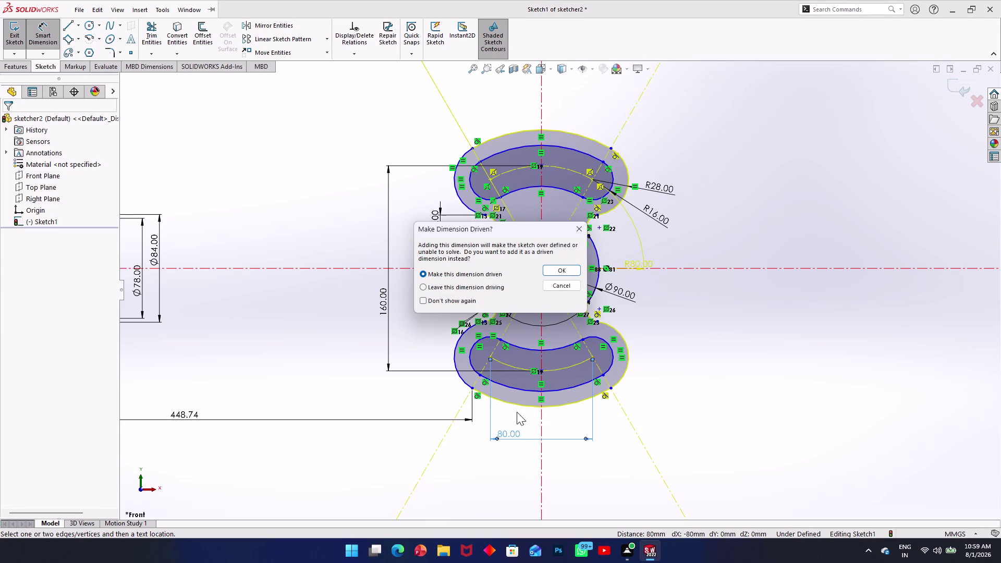
click(571, 273)
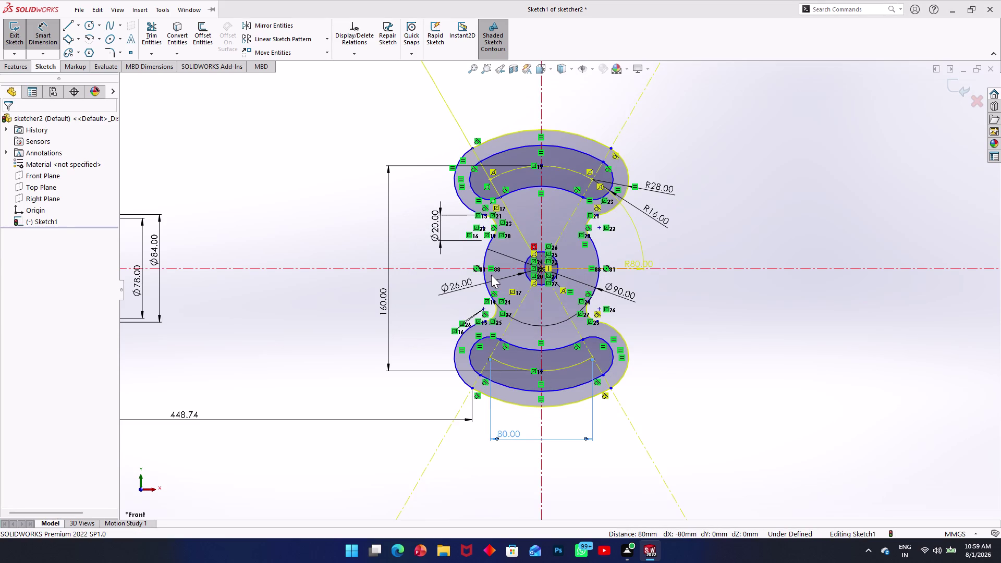
Delete the 160 mm spacing and 80 mm width dimensions.
click(388, 277)
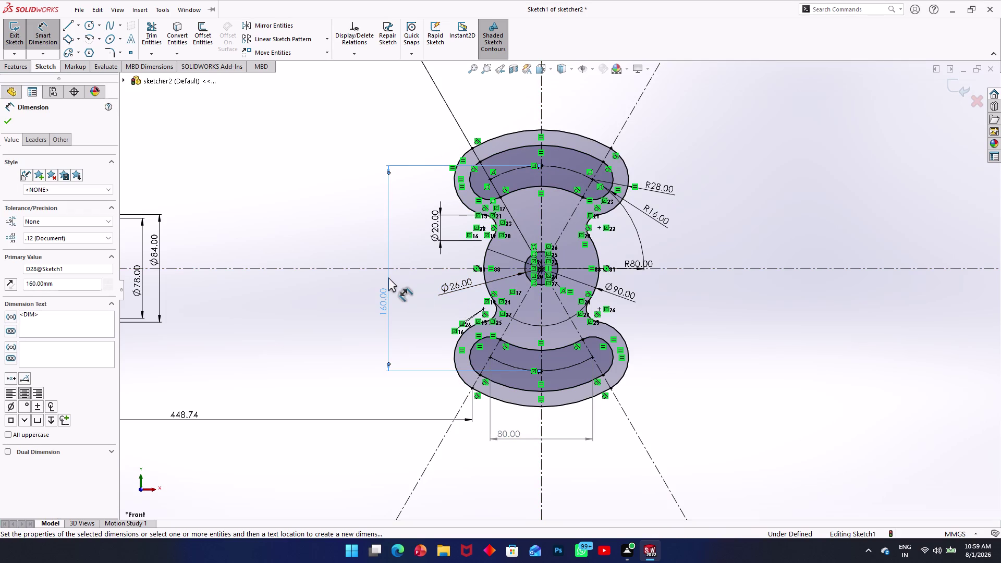
key(Delete)
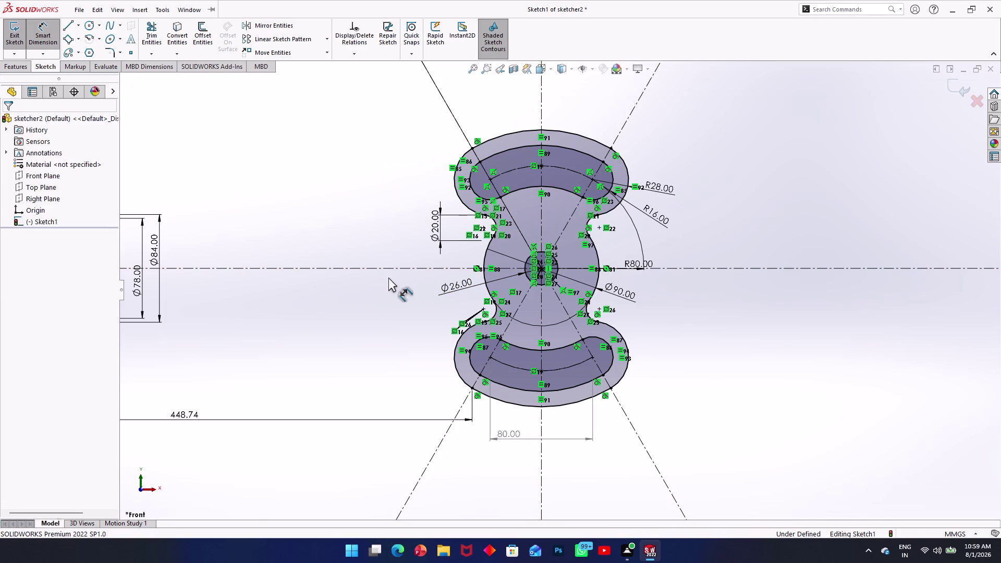
click(499, 428)
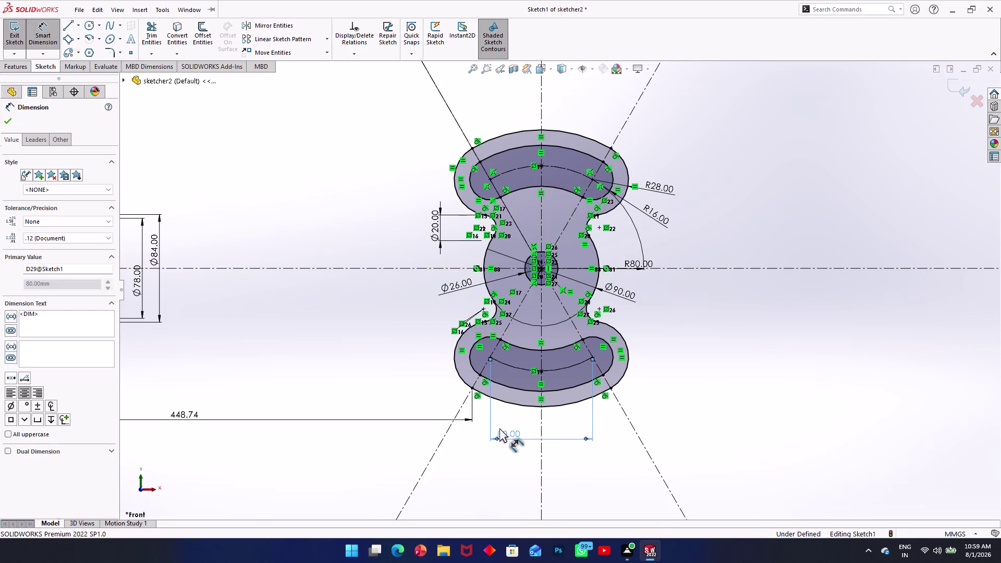
key(Delete)
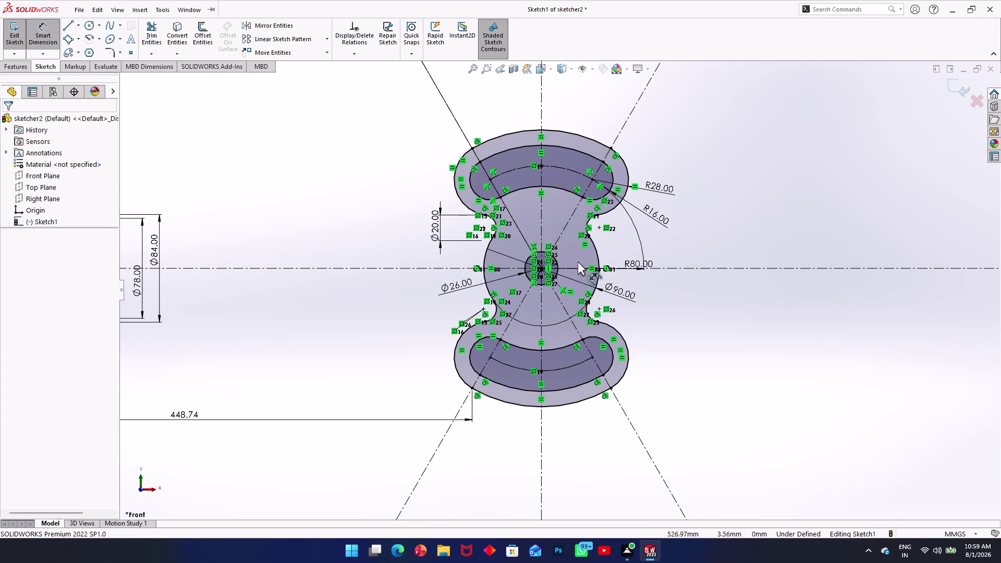
scroll(up, 3)
scroll(up, 3)
scroll(down, 3)
scroll(down, 3)
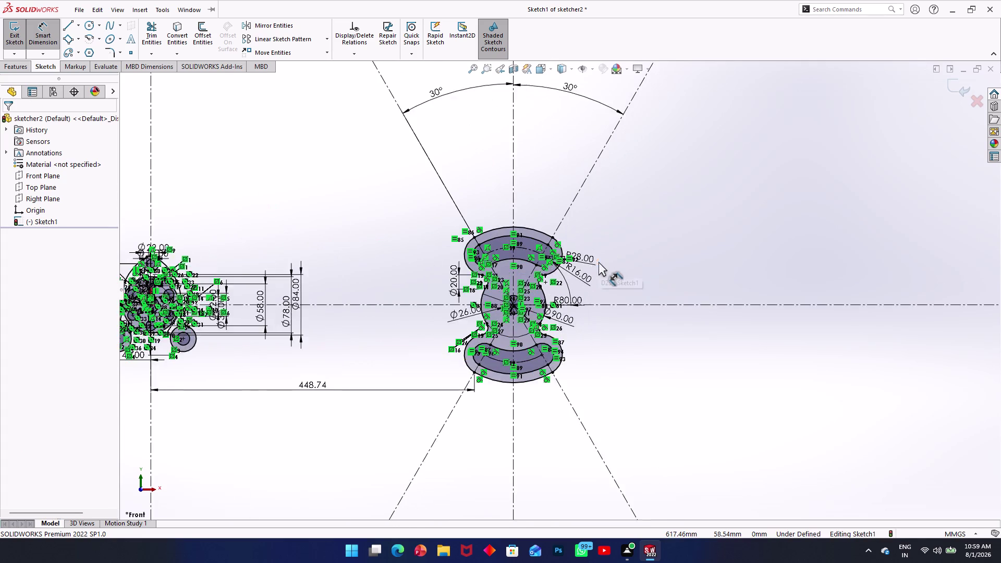
scroll(down, 3)
scroll(down, 3)
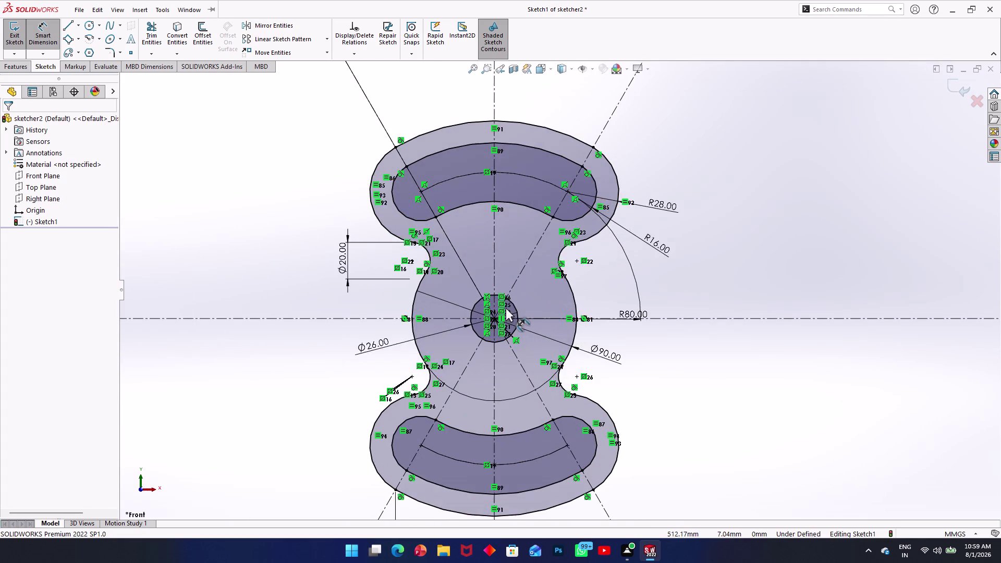
scroll(down, 3)
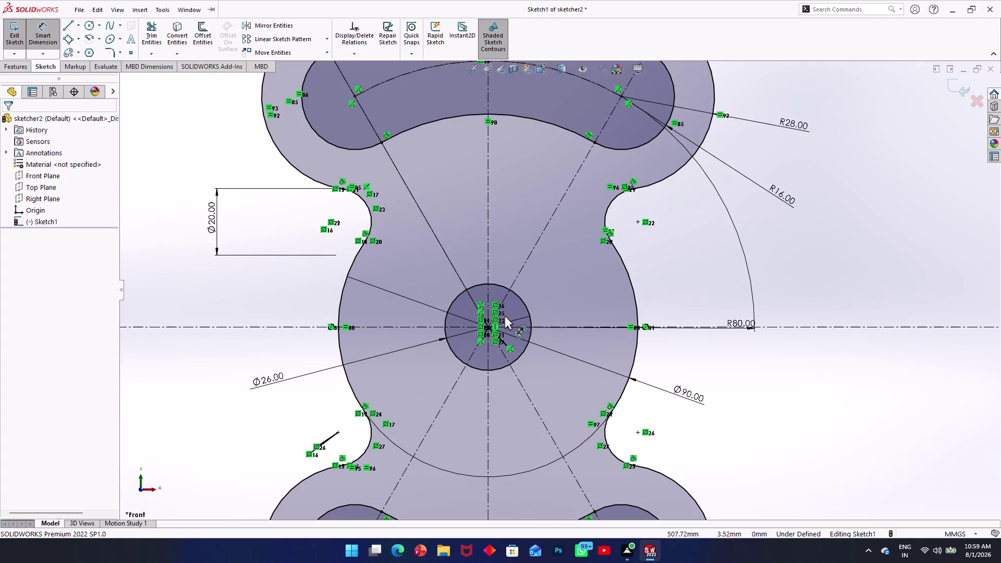
scroll(up, 3)
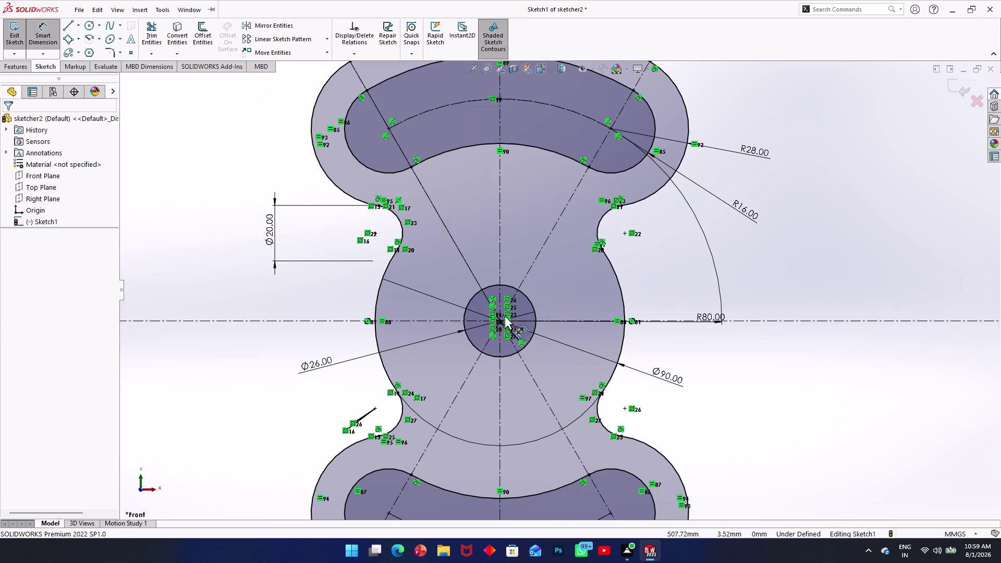
scroll(up, 3)
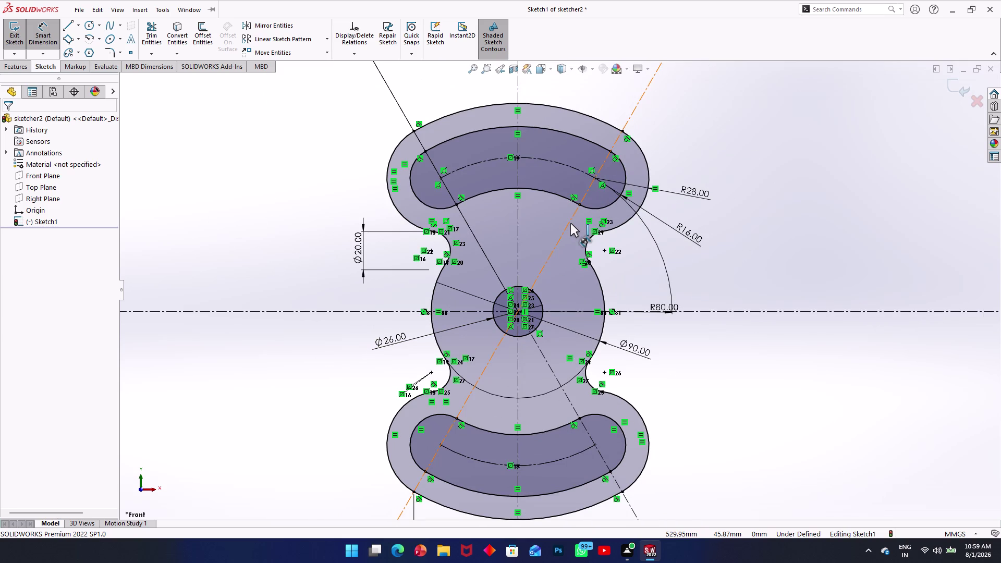
scroll(up, 3)
scroll(up, 3)
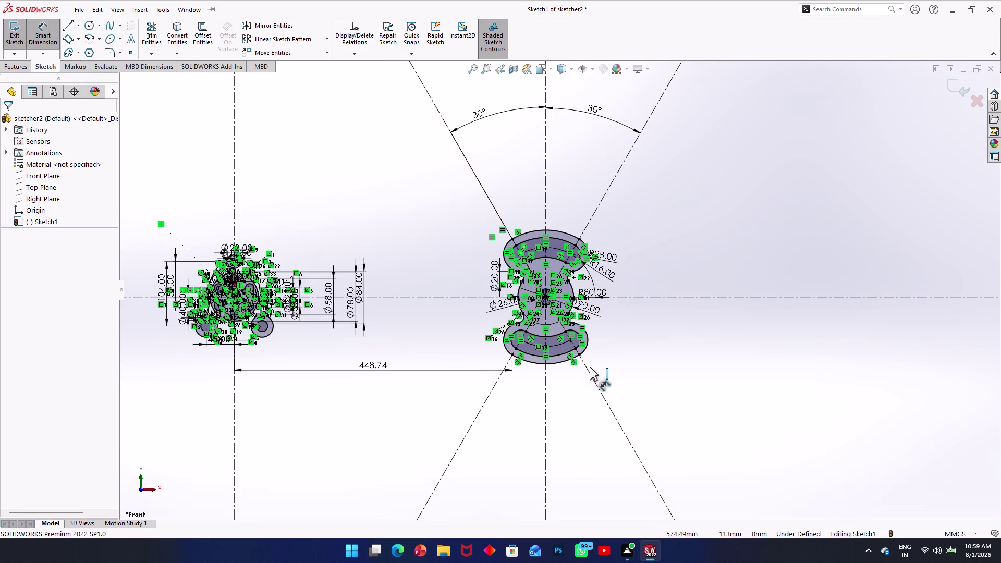
scroll(down, 3)
scroll(down, 3)
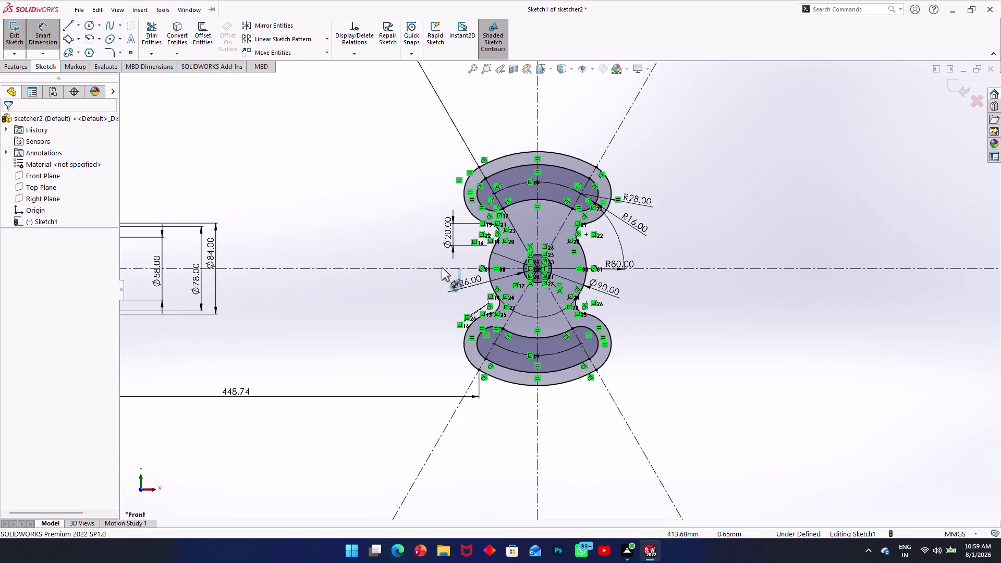
key(Escape)
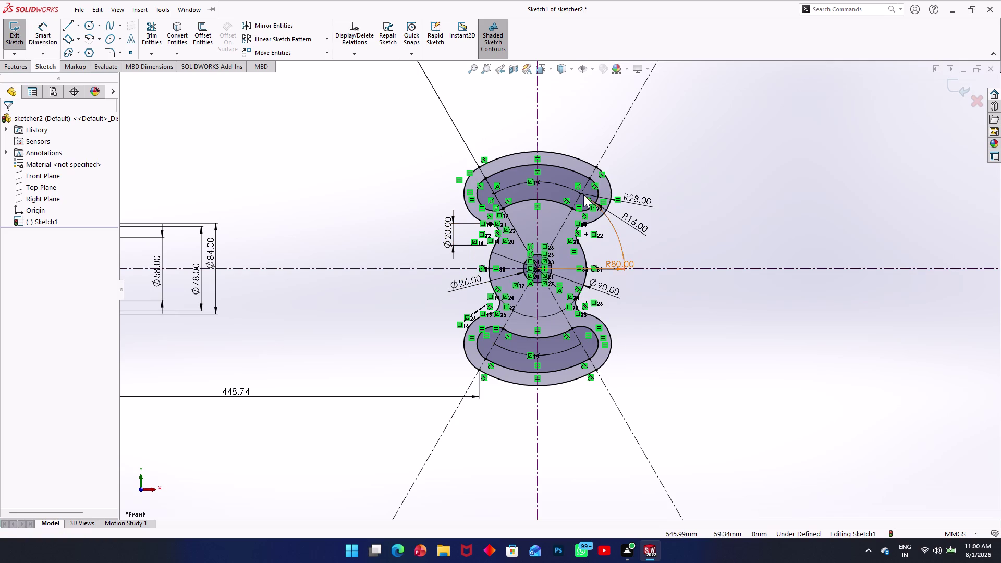